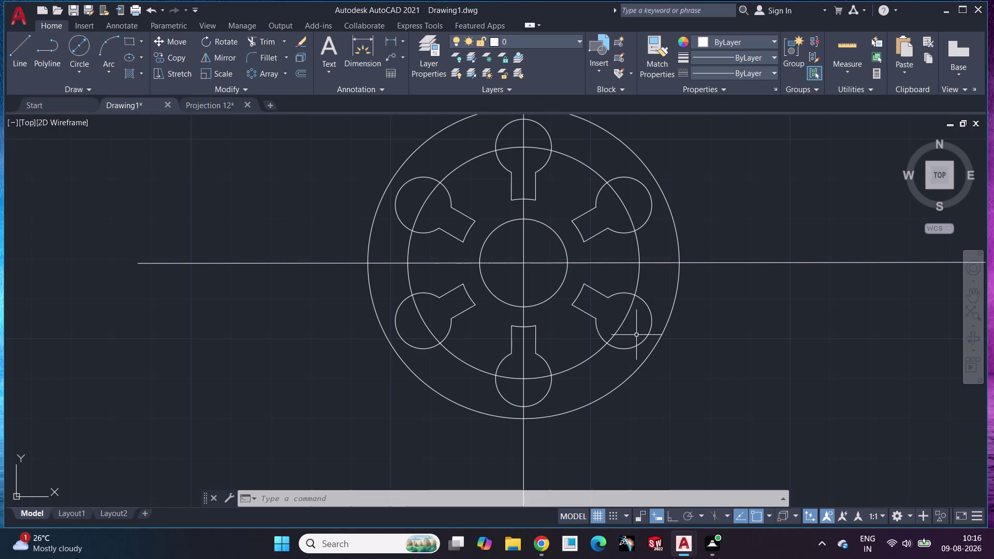
Pan and zoom to recentre the plate, leaving room above it.
scroll(down, 3)
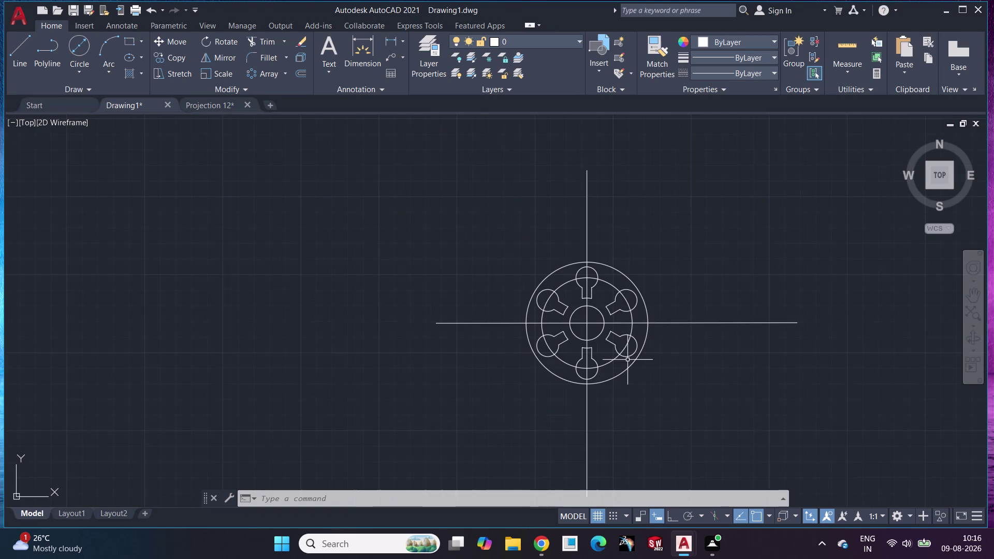
scroll(up, 3)
middle_drag(619, 363, 481, 354)
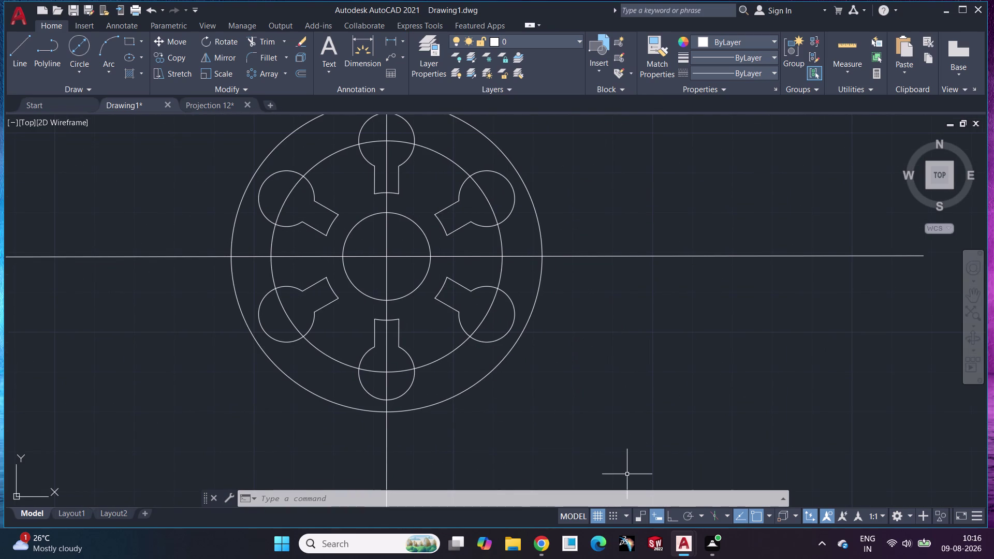
scroll(down, 3)
scroll(down, 3)
scroll(down, 3)
scroll(up, 3)
middle_drag(630, 335, 561, 332)
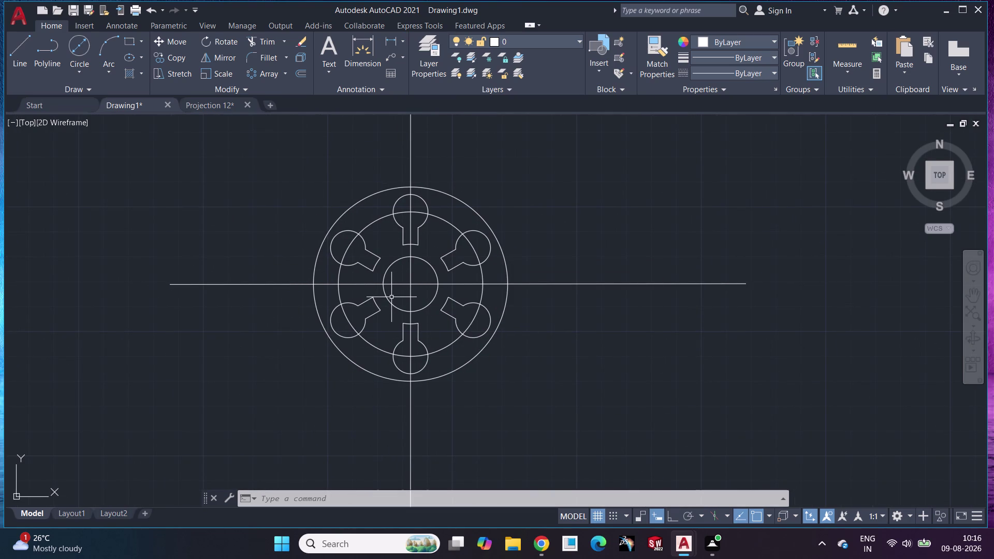
scroll(down, 3)
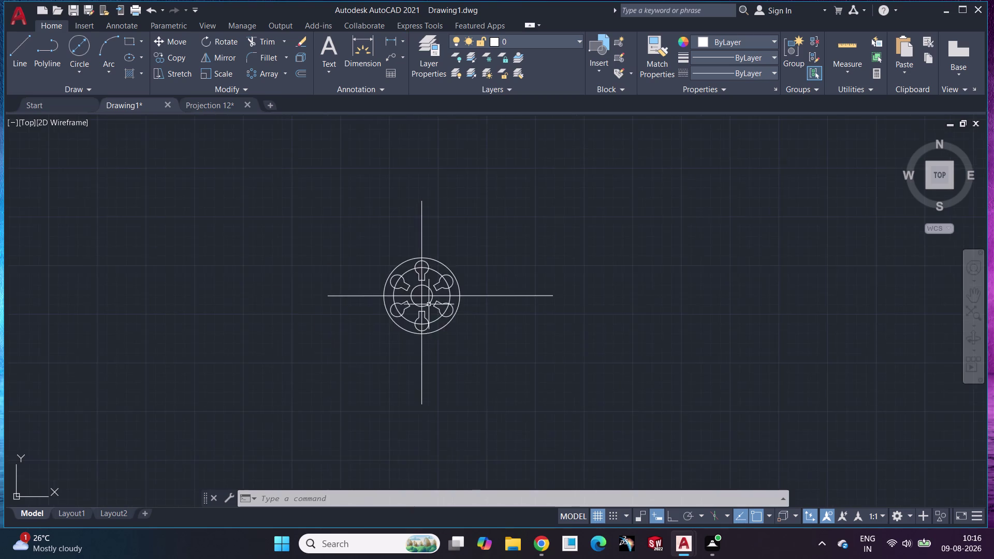
scroll(up, 3)
middle_drag(424, 306, 424, 342)
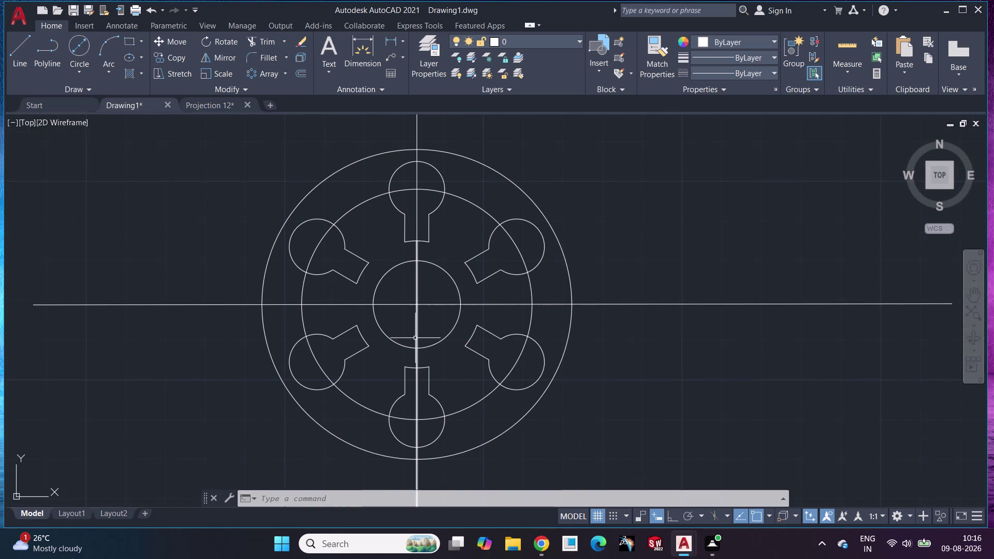
scroll(down, 3)
scroll(up, 3)
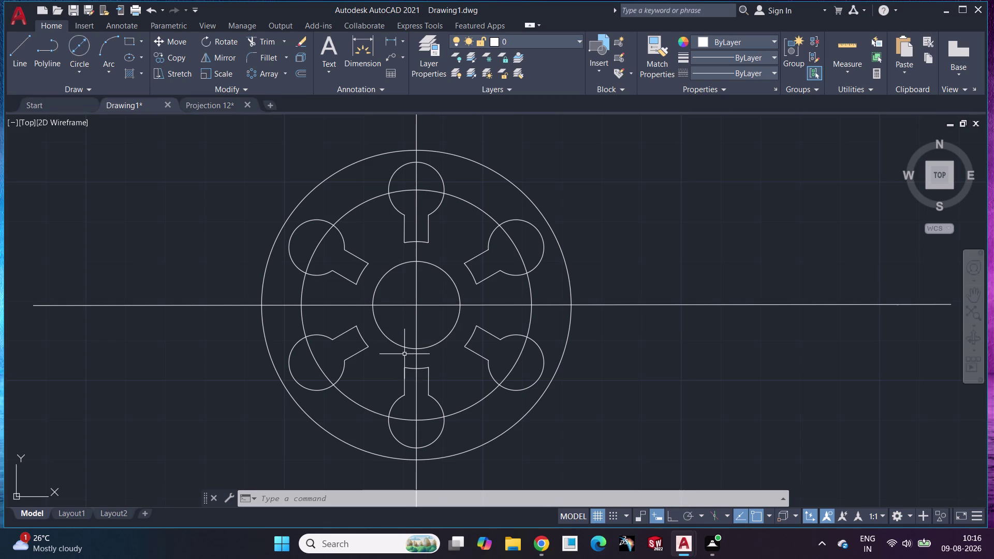
scroll(down, 3)
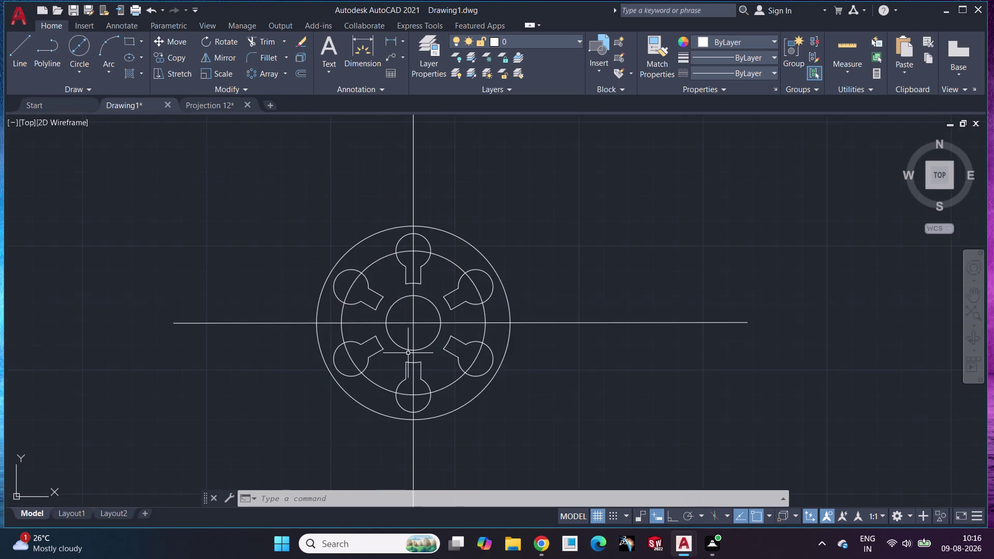
scroll(up, 3)
middle_drag(420, 341, 429, 372)
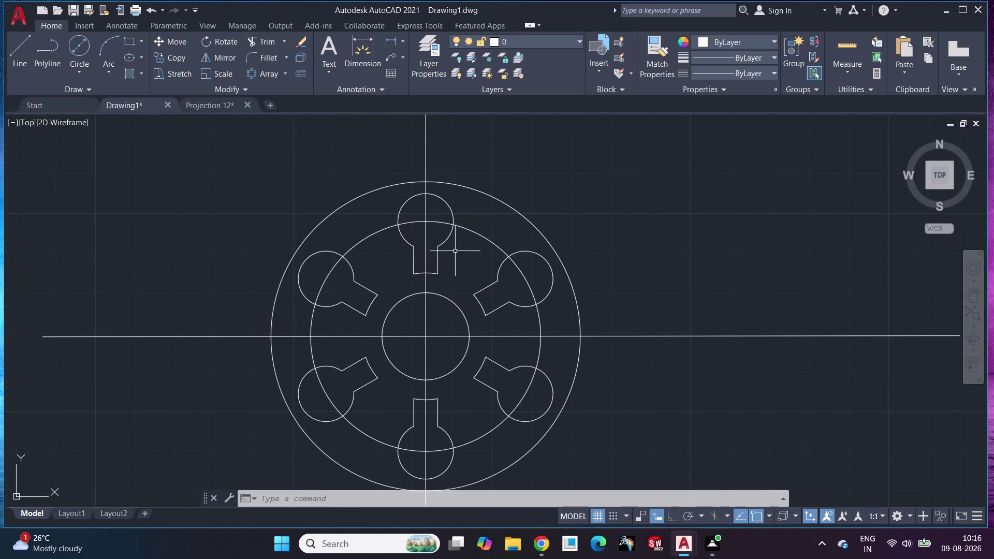
middle_drag(514, 170, 520, 230)
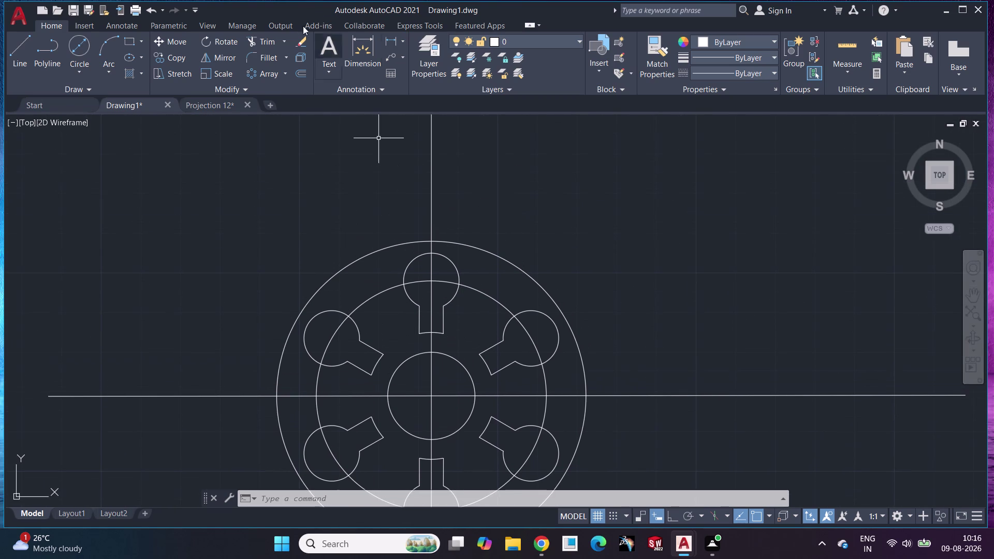
Draw a first 57-unit line upward from the plate centre.
click(270, 43)
click(430, 178)
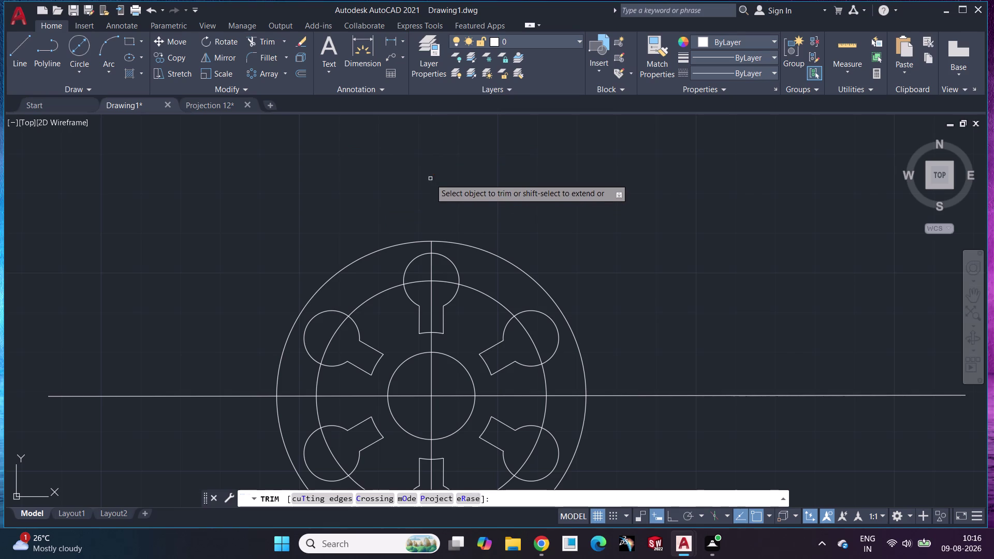
drag(16, 53, 26, 53)
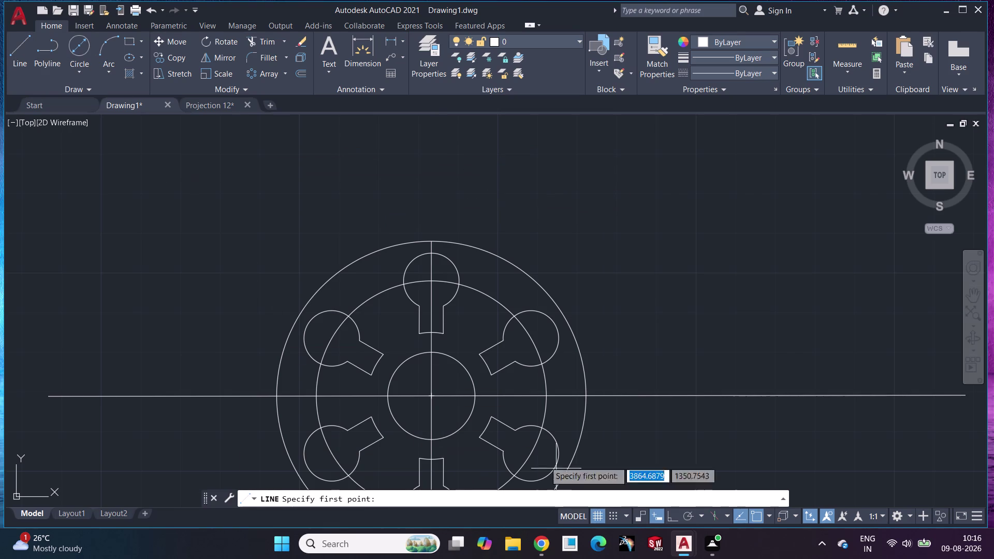
drag(429, 400, 429, 394)
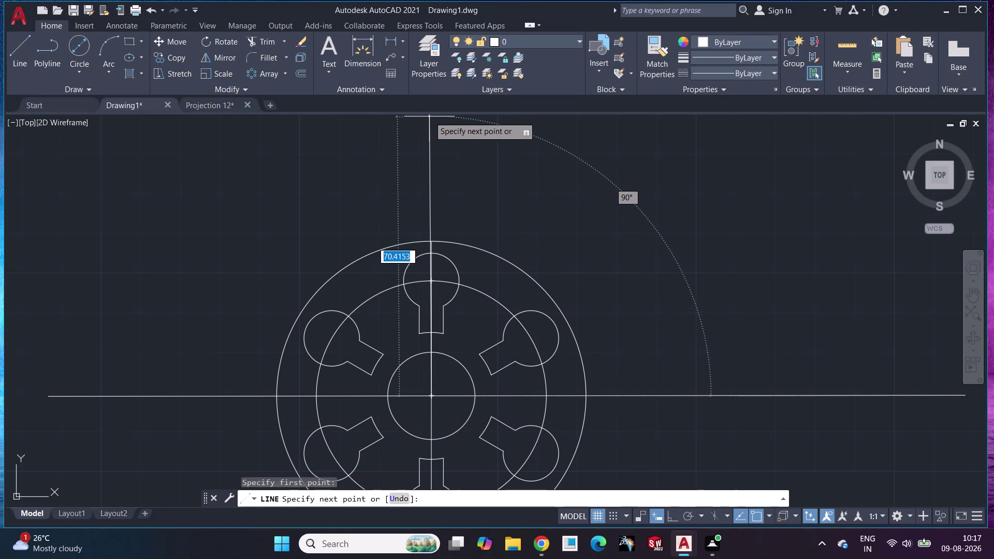
text(57)
key(Return)
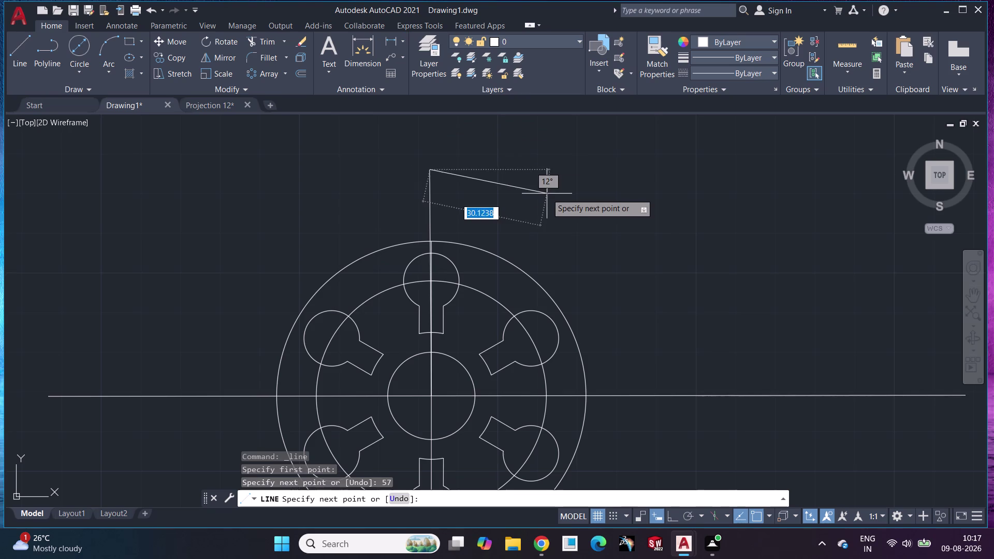
key(Escape)
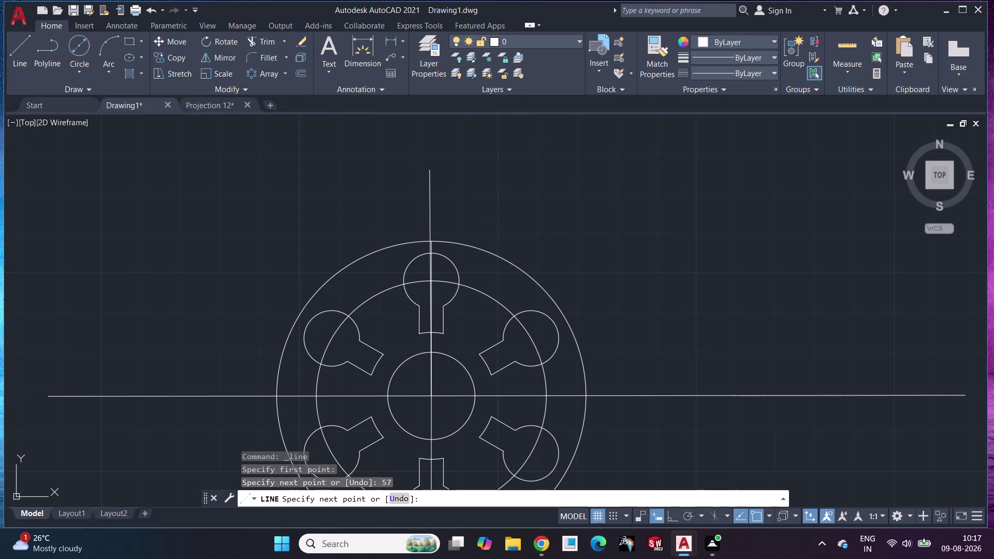
Undo that line and redraw the 57-unit vertical line from the centre.
key(ctrl+z)
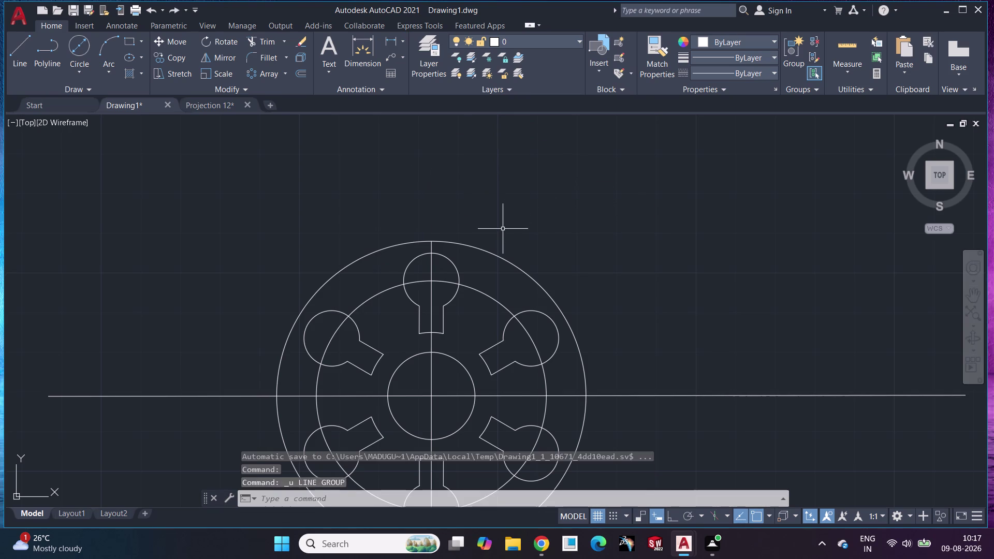
click(28, 38)
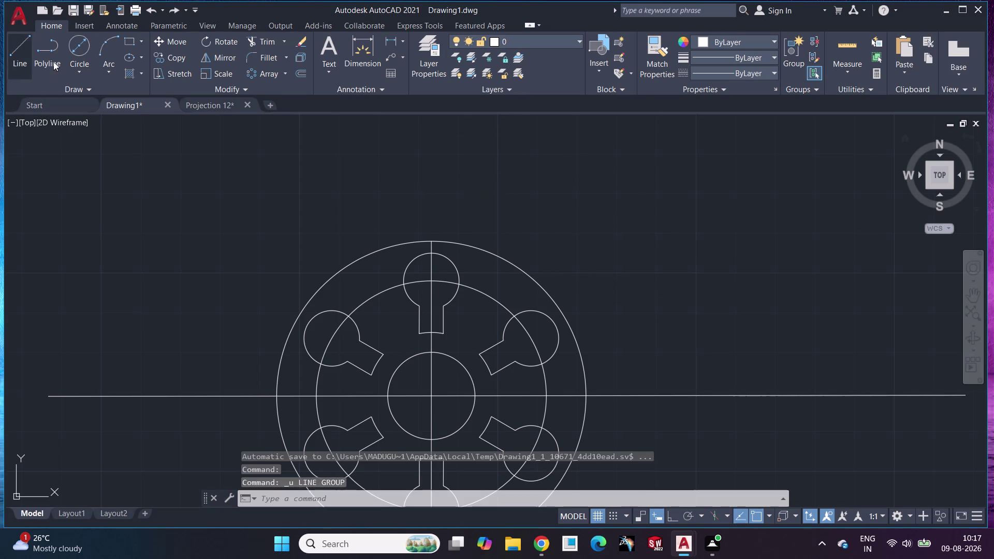
click(434, 394)
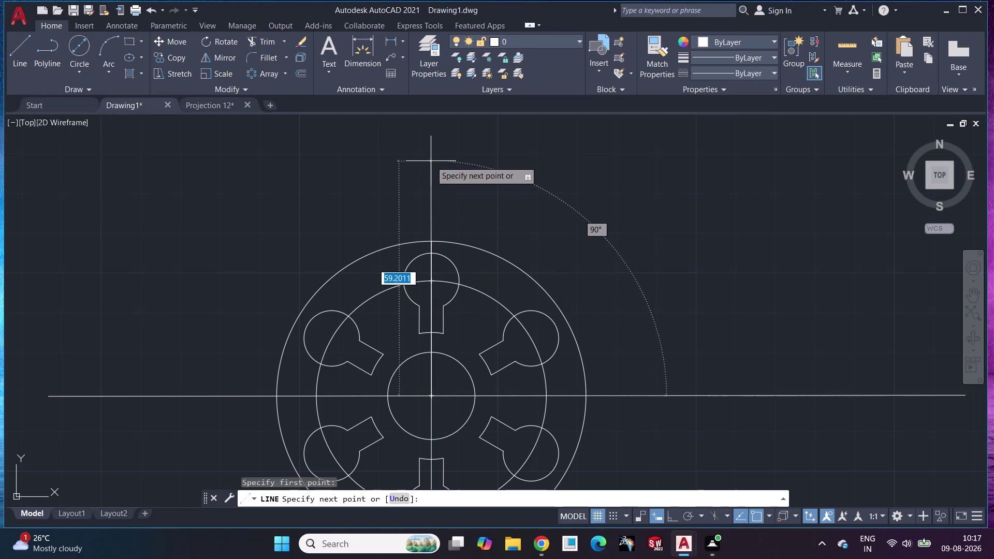
text(57)
key(Return)
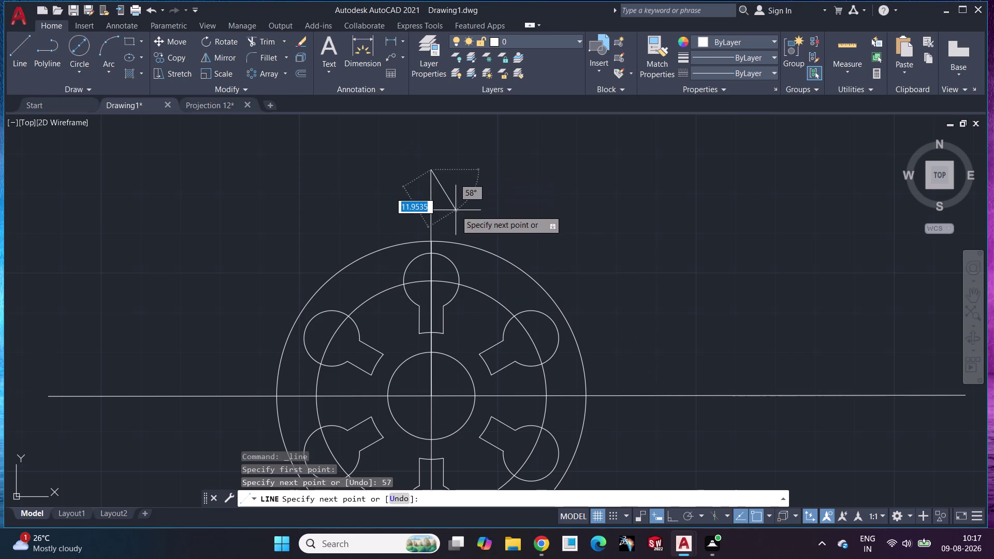
key(Escape)
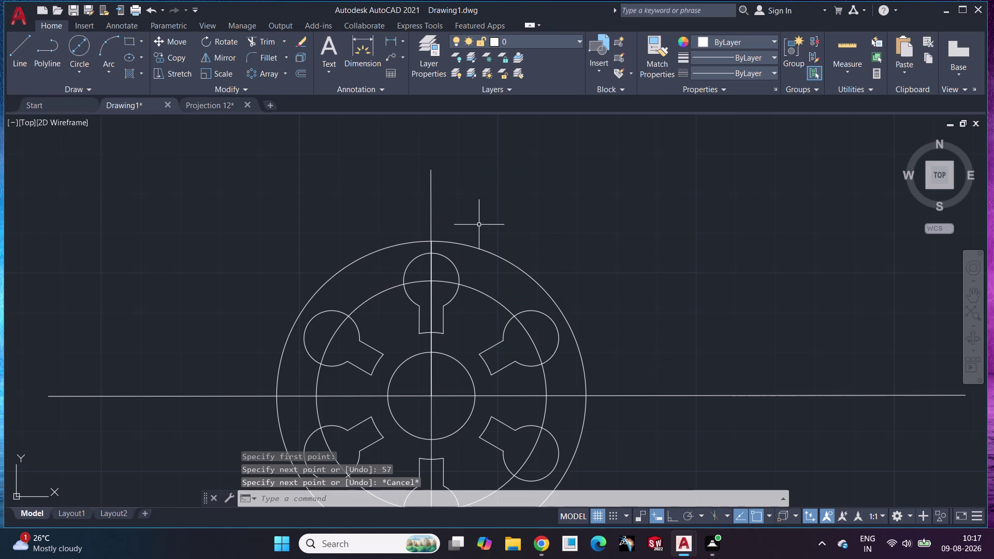
scroll(down, 3)
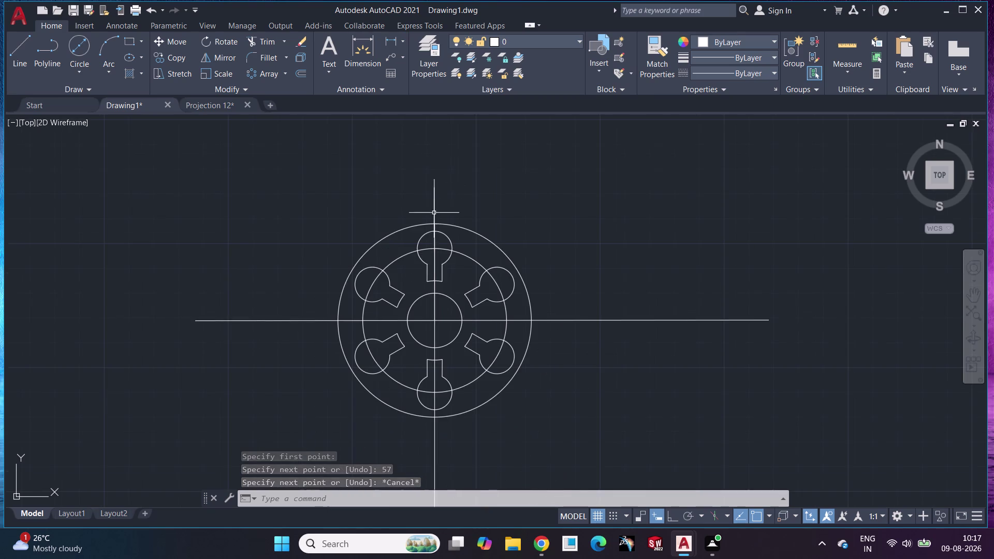
Draw a 12-diameter circle centred on the vertical line's top endpoint.
scroll(up, 3)
middle_drag(444, 195, 457, 297)
scroll(up, 3)
scroll(up, 3)
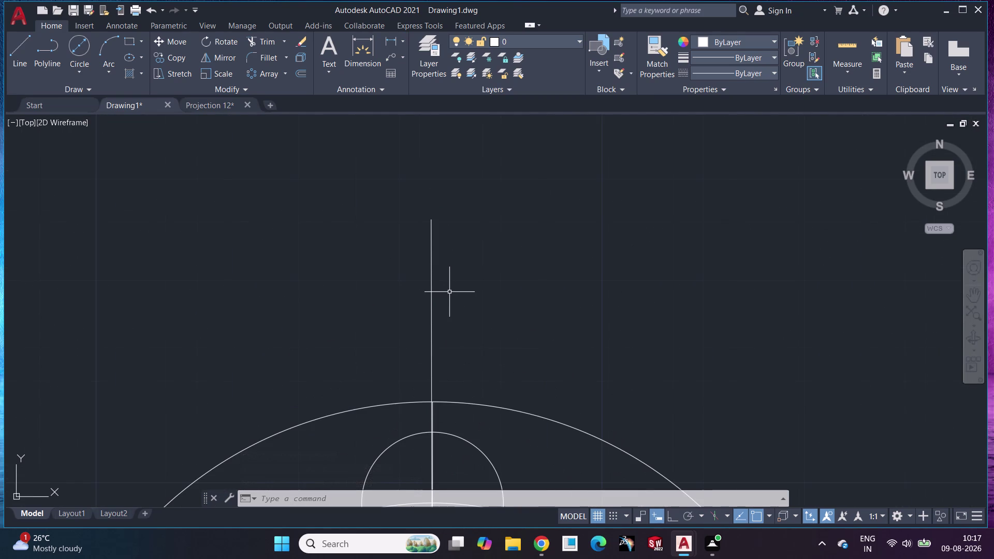
click(76, 48)
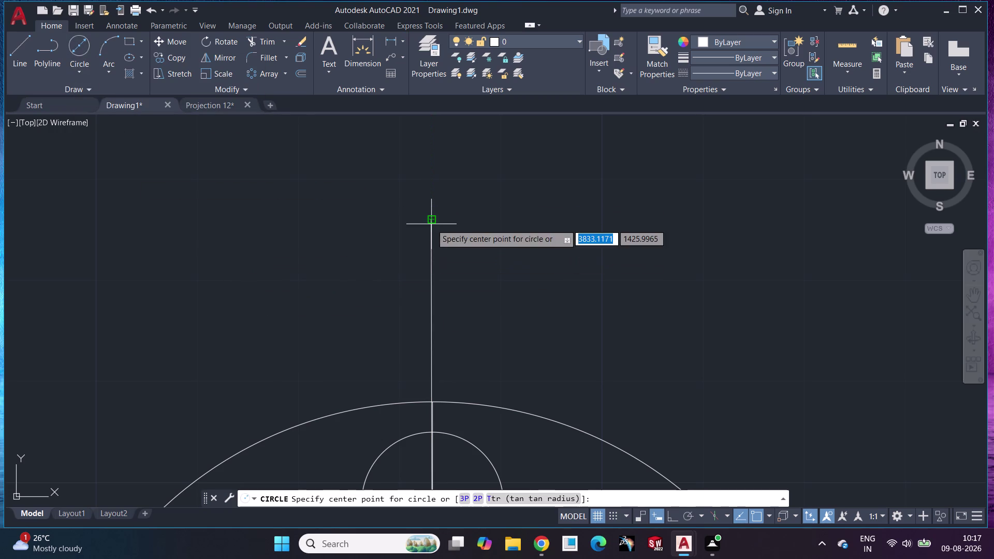
click(432, 218)
text(1)
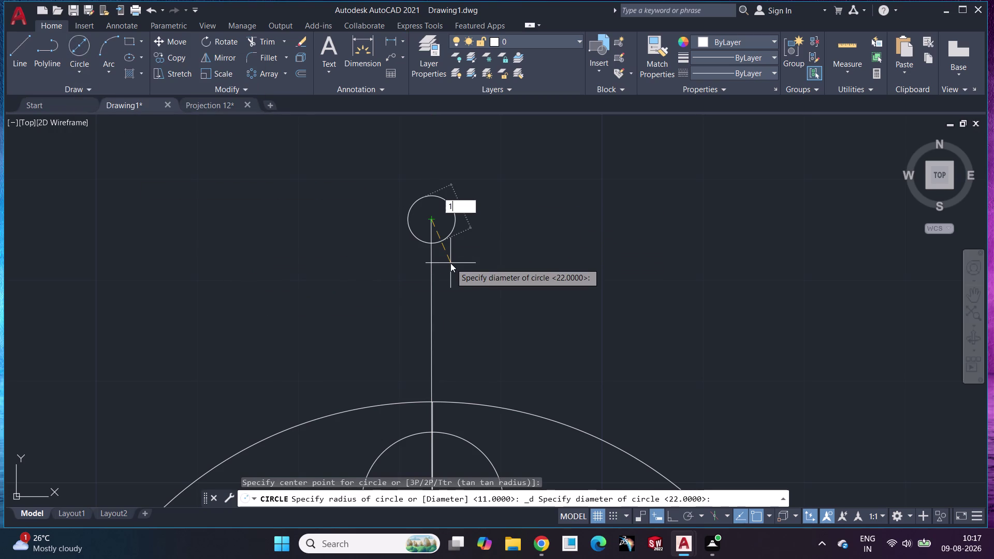
text(2)
key(Return)
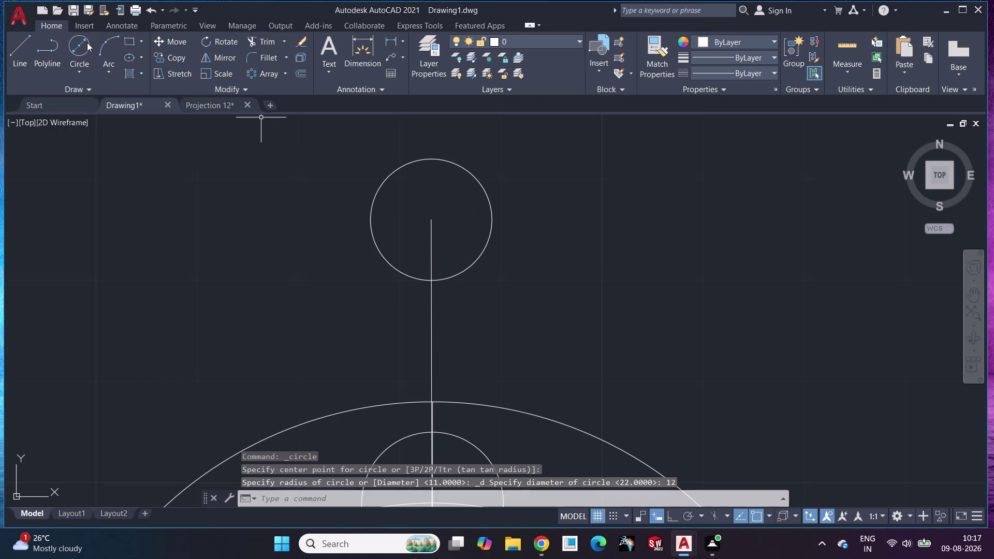
Add a concentric 22-diameter circle at the same endpoint.
click(75, 37)
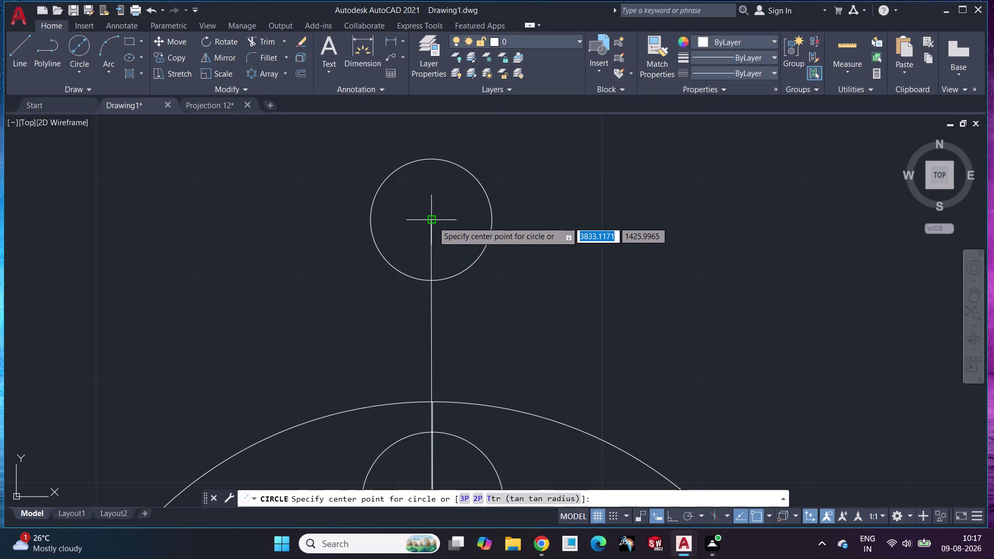
click(433, 223)
text(2)
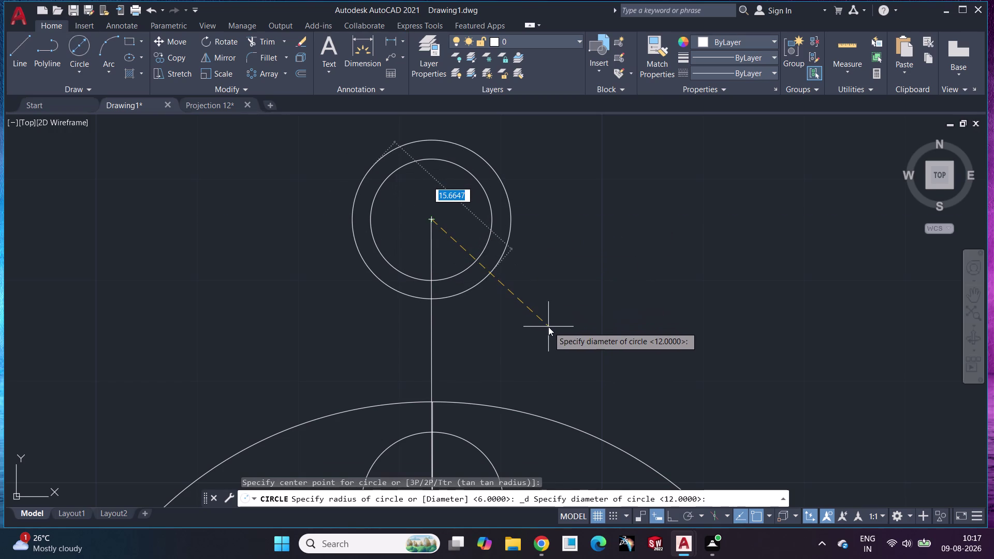
text(2)
key(Return)
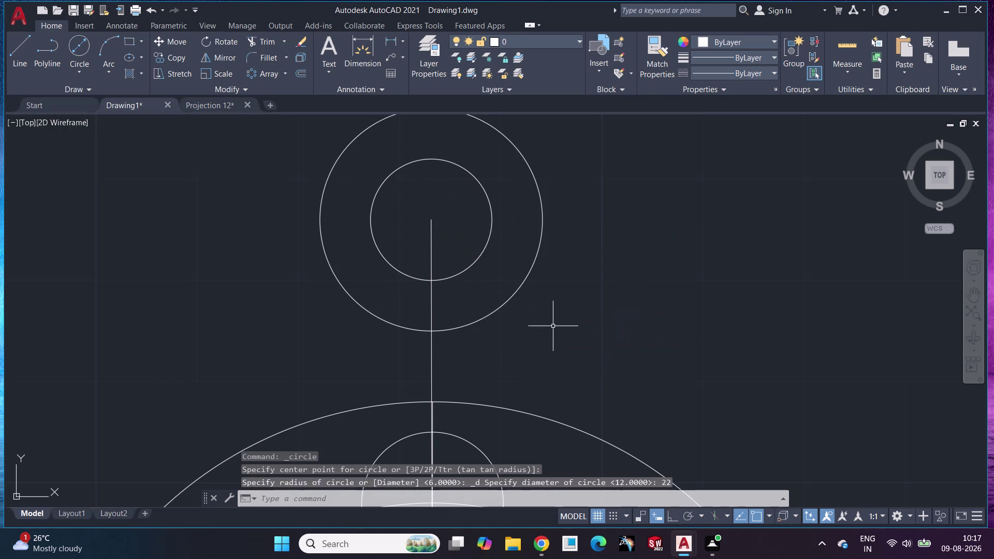
scroll(down, 3)
scroll(up, 3)
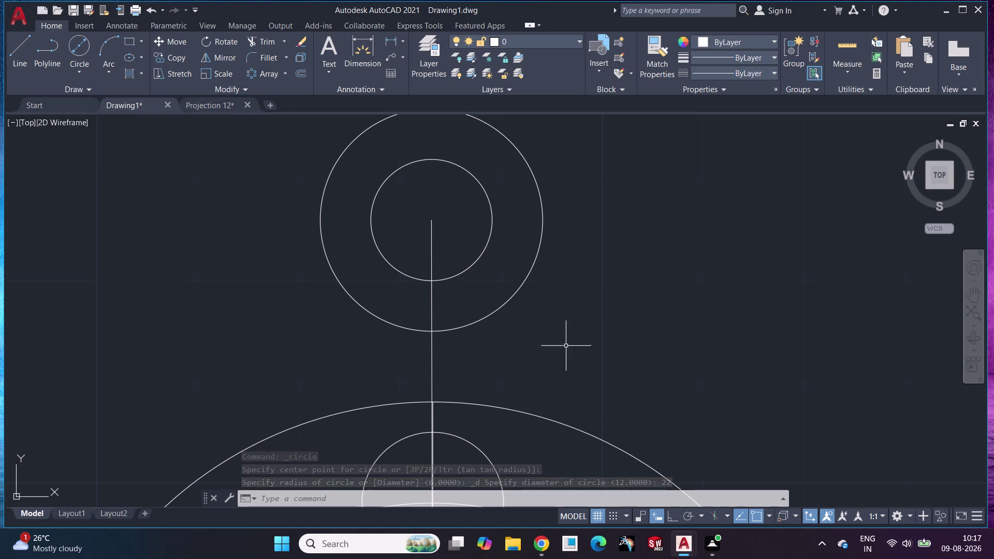
scroll(down, 3)
scroll(down, 3)
middle_drag(640, 340, 583, 298)
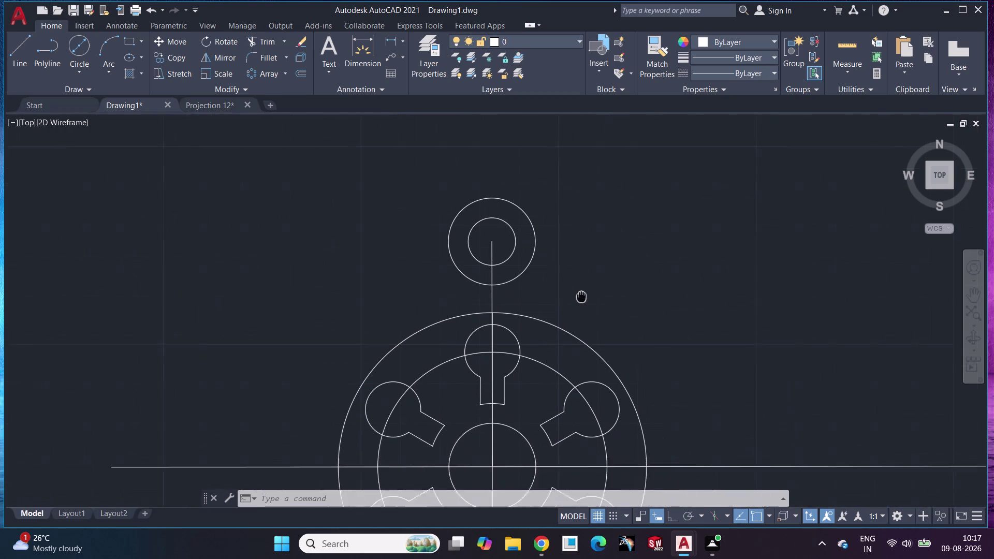
middle_drag(583, 299, 564, 266)
scroll(up, 3)
scroll(down, 3)
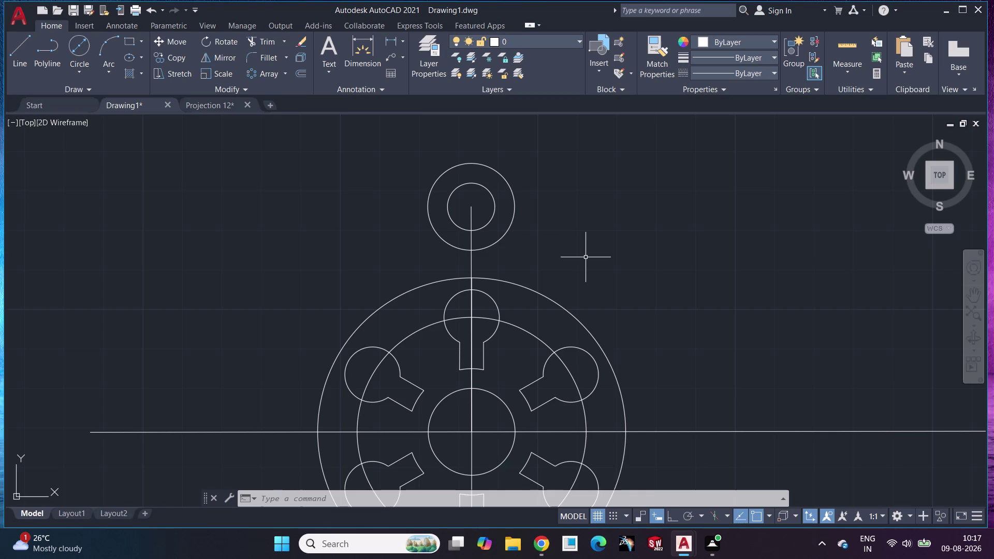
click(78, 73)
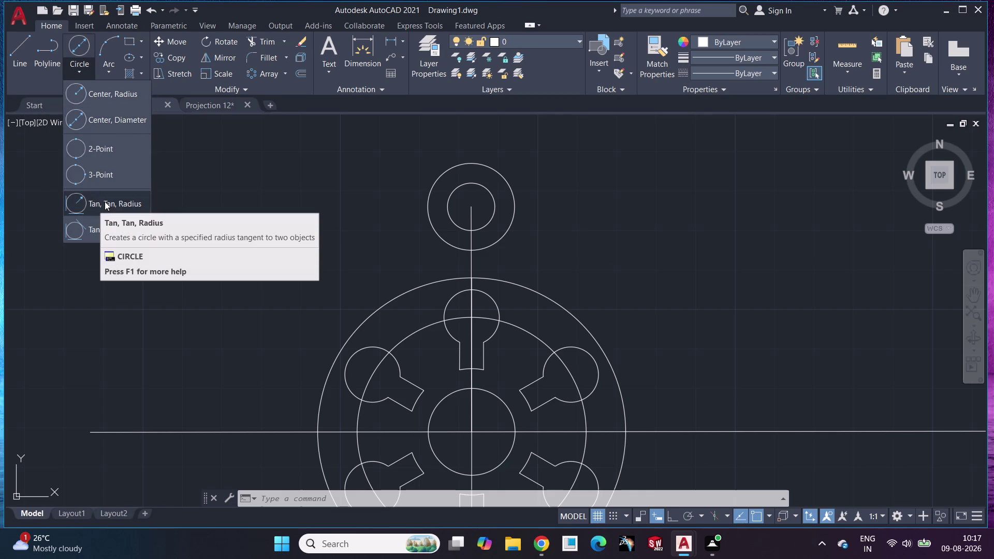
click(105, 202)
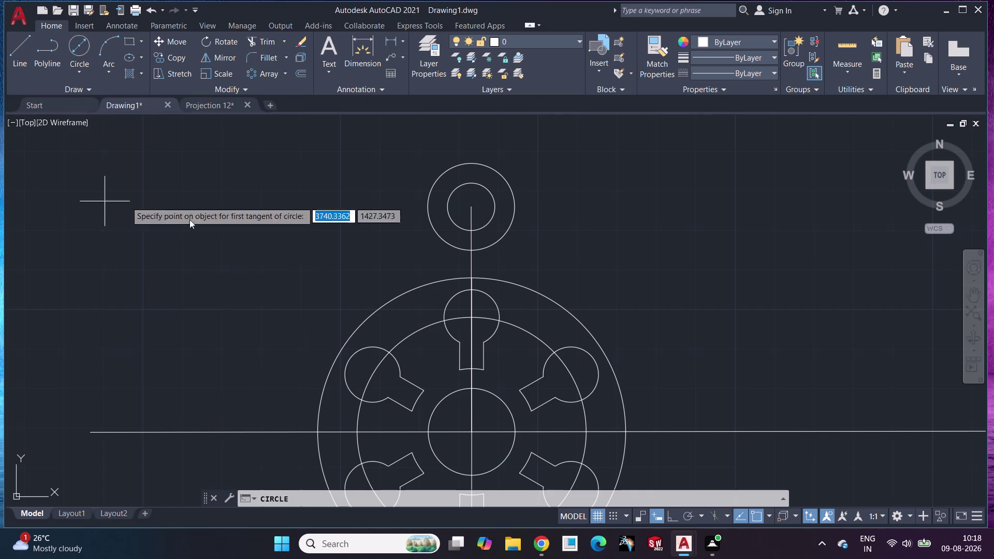
scroll(down, 3)
scroll(up, 3)
scroll(down, 3)
middle_drag(372, 257, 368, 255)
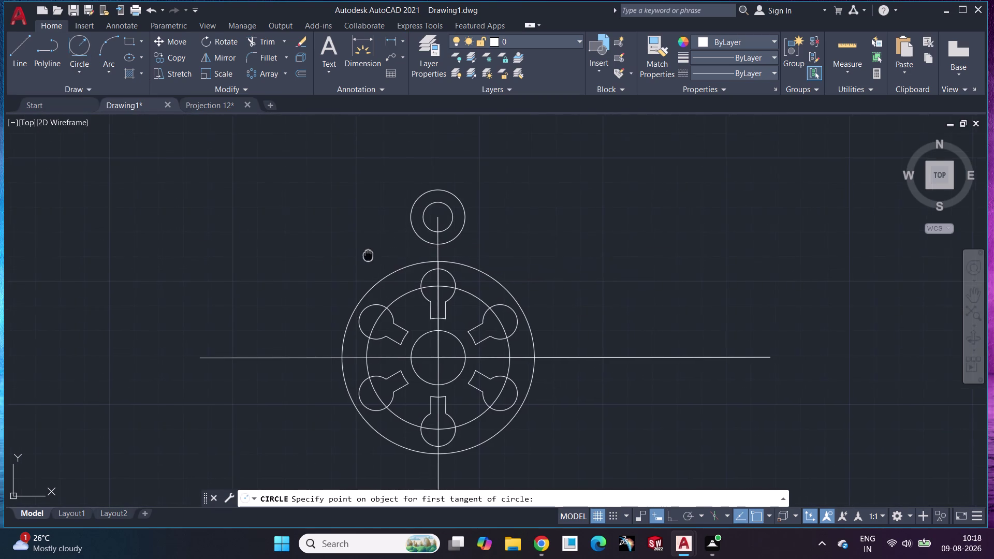
middle_drag(369, 255, 345, 228)
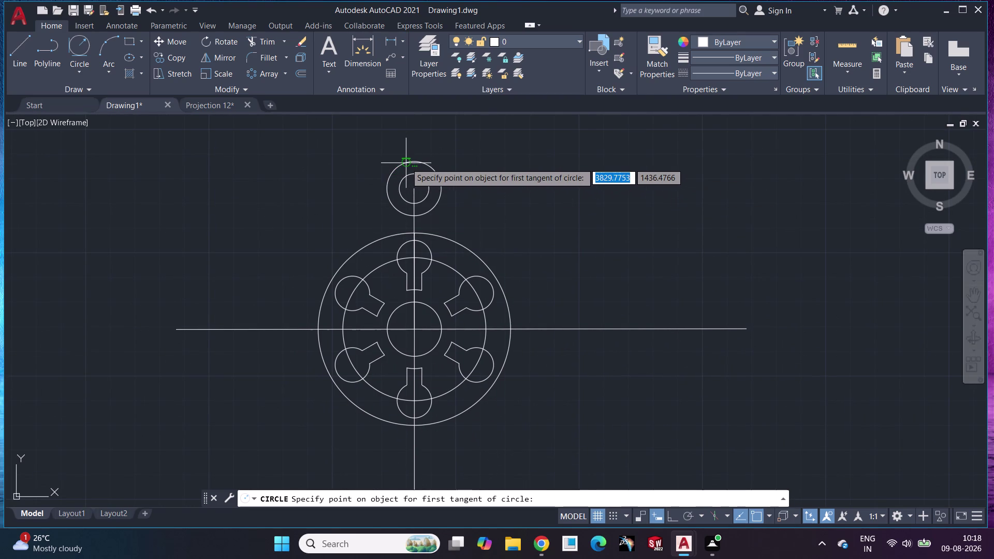
scroll(up, 3)
scroll(up, 3)
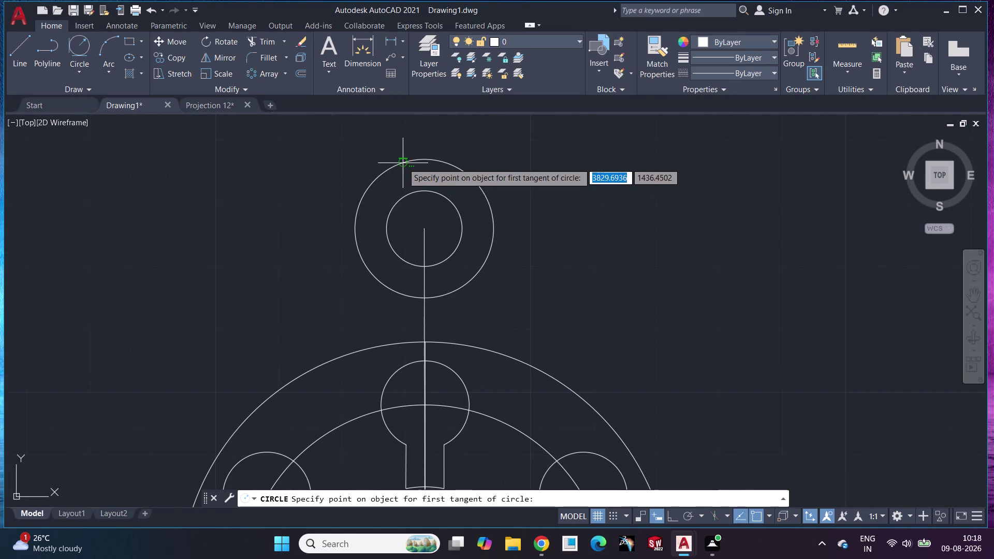
click(403, 163)
middle_drag(281, 289, 354, 109)
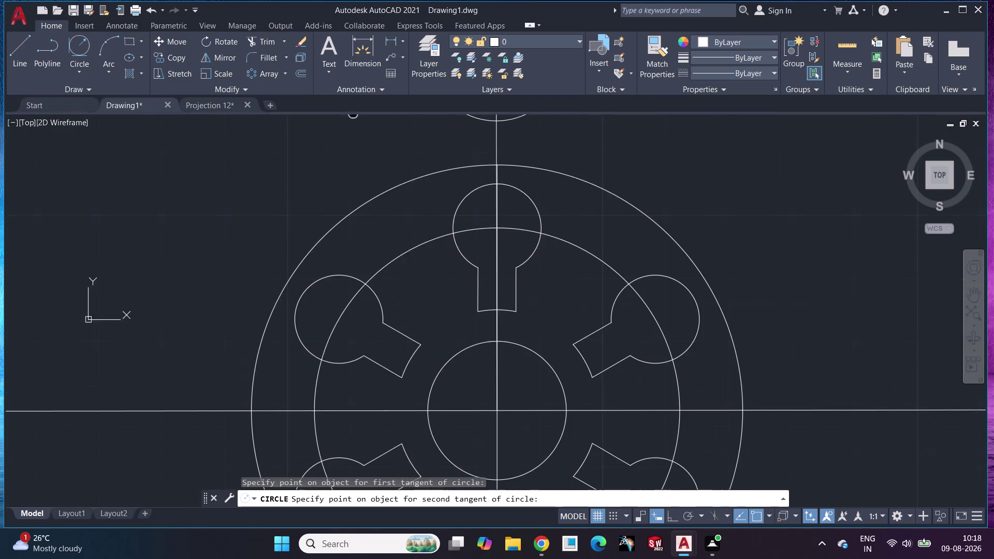
scroll(down, 3)
middle_drag(293, 357, 275, 259)
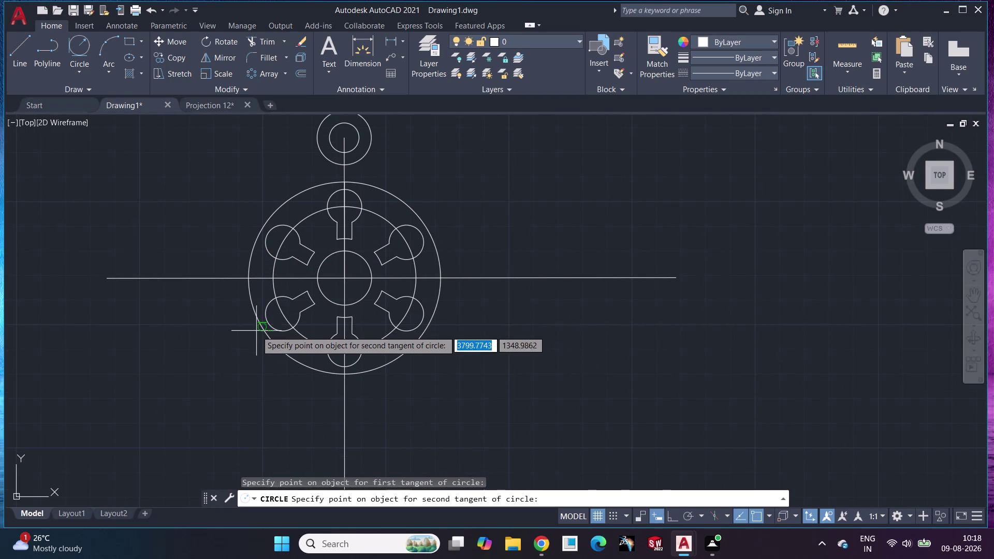
click(259, 325)
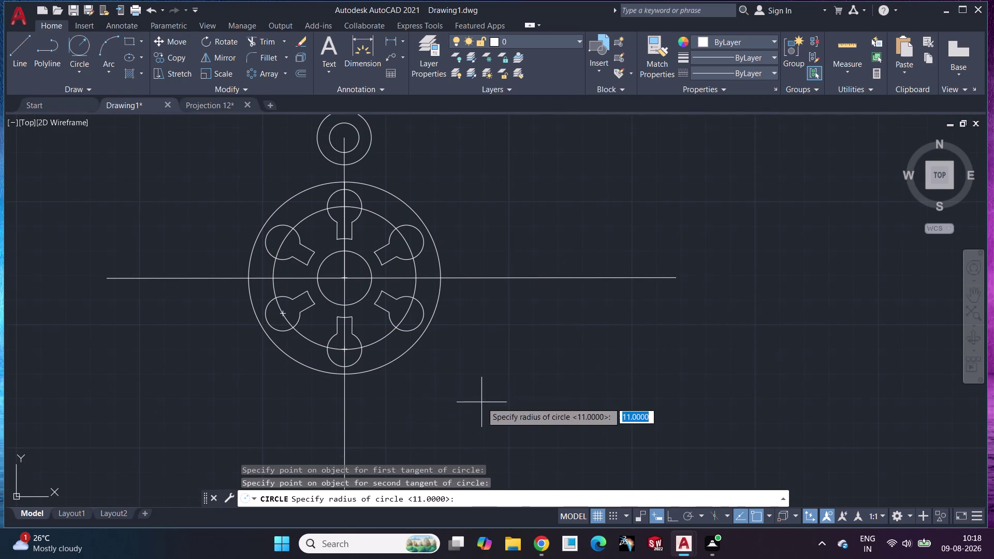
click(185, 215)
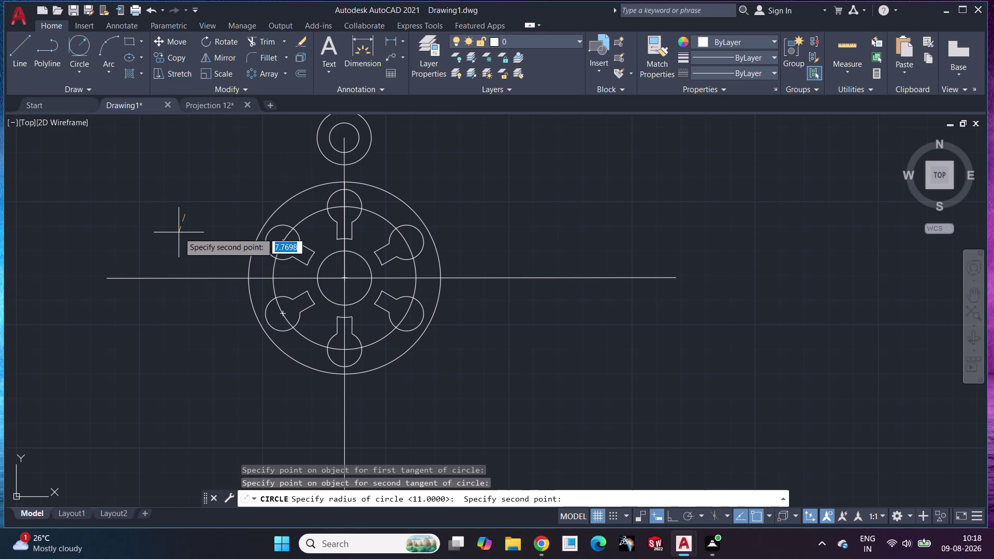
key(Escape)
click(78, 51)
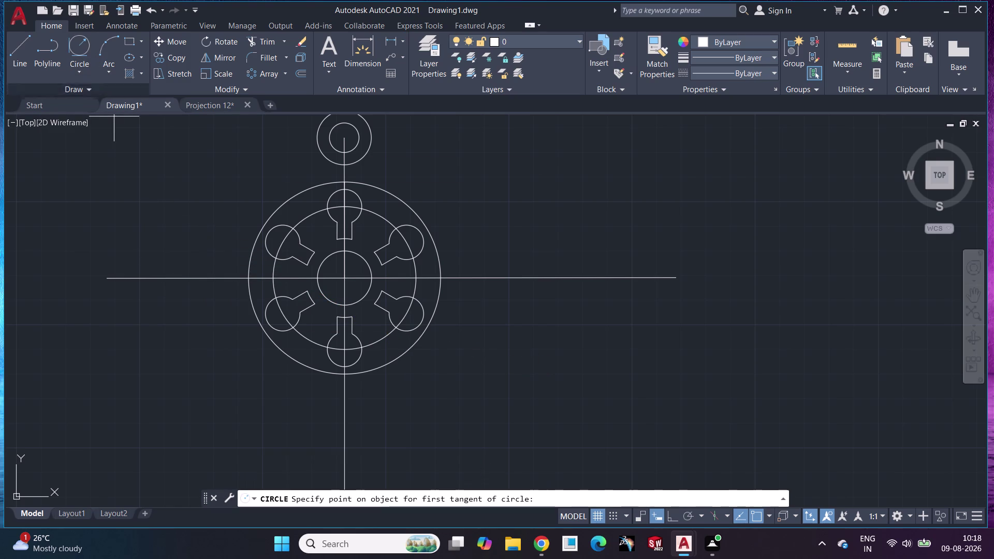
click(318, 132)
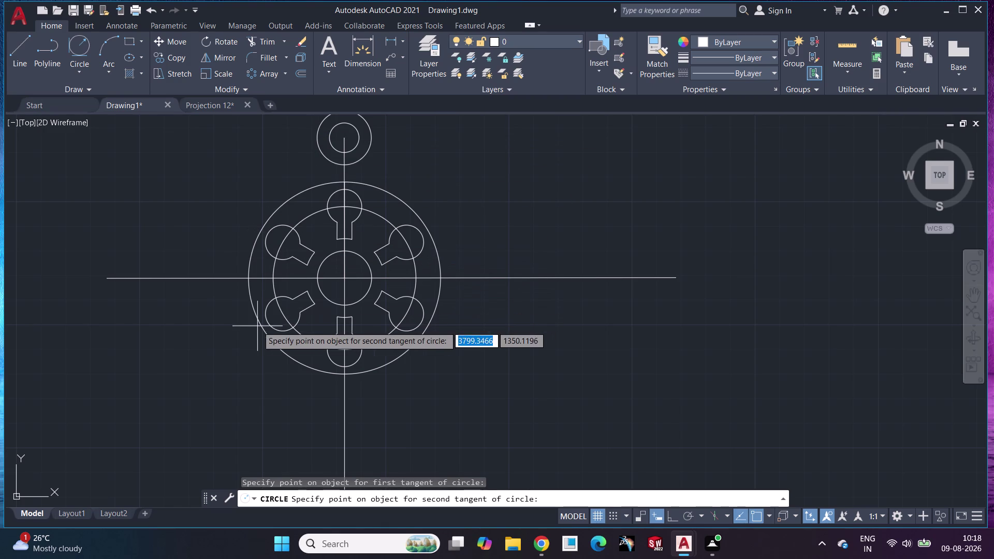
click(258, 323)
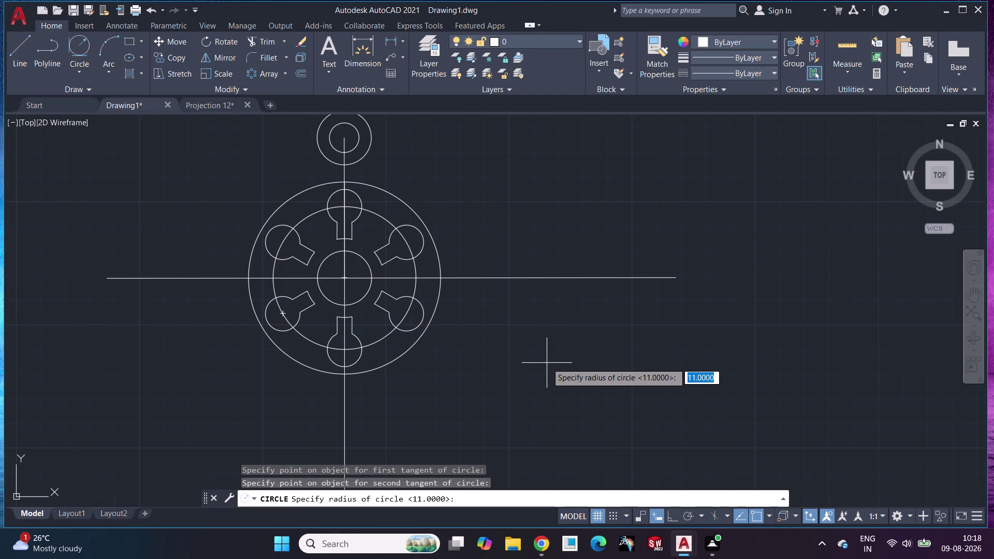
key(Escape)
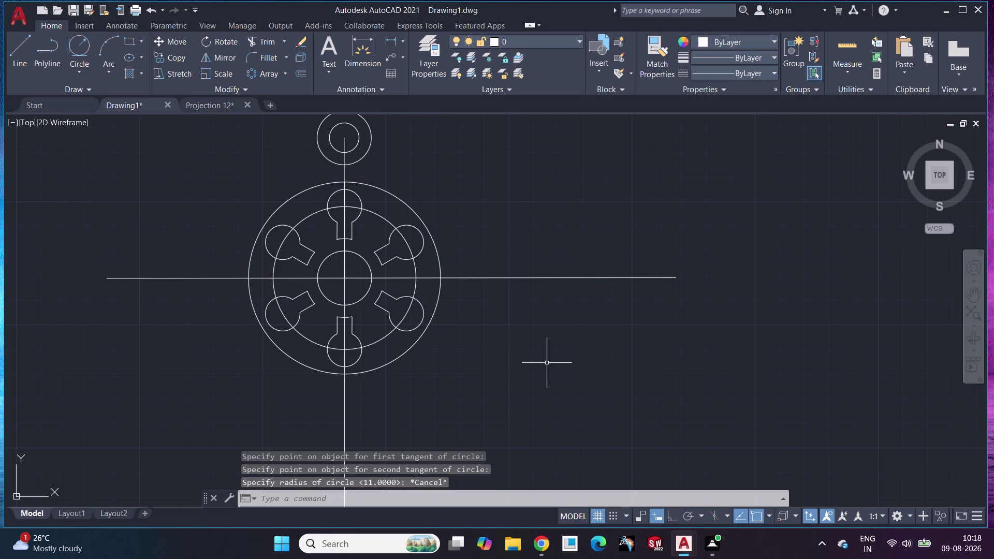
middle_drag(458, 164, 474, 204)
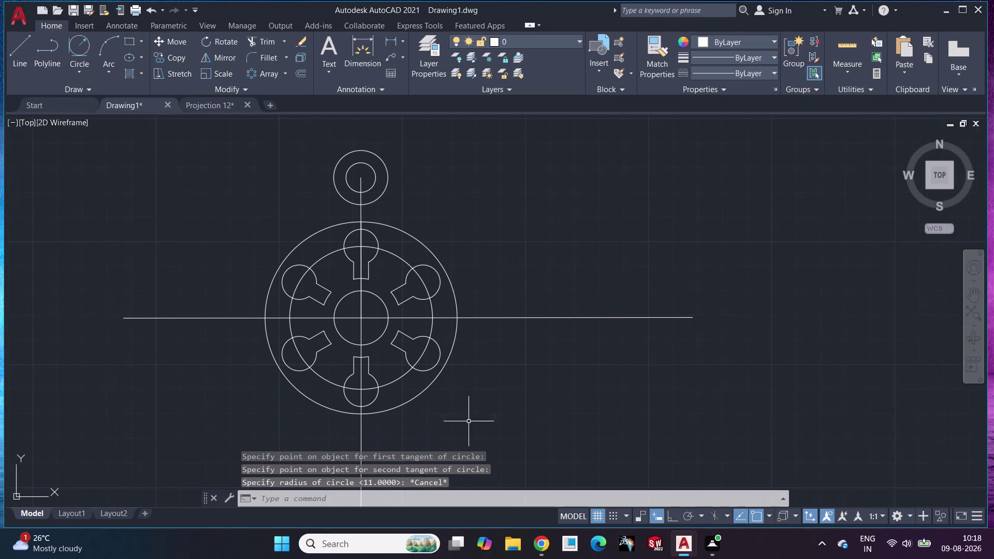
middle_drag(468, 419, 481, 335)
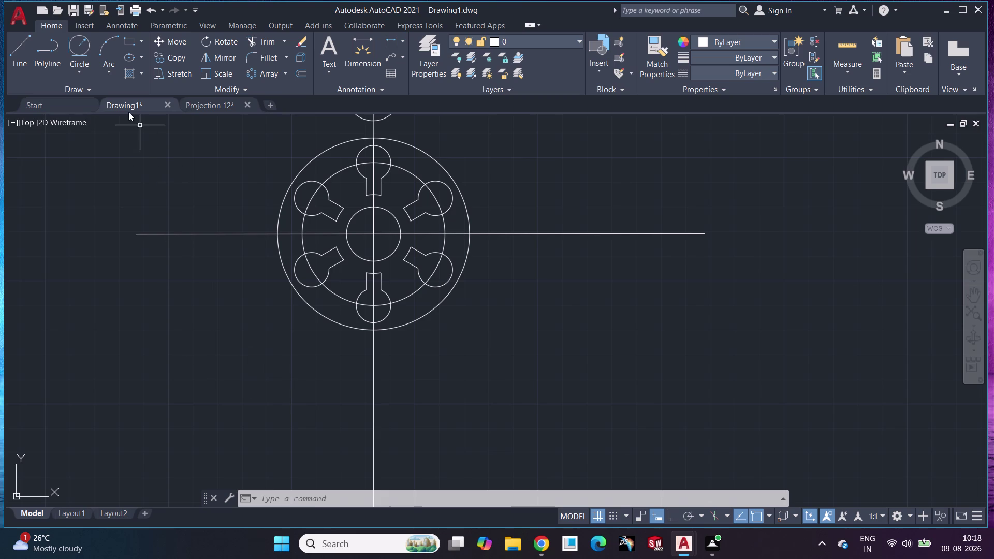
Draw a line 104 units down from the top boss centre, then 45 units left.
click(24, 48)
middle_drag(432, 235, 428, 297)
click(367, 156)
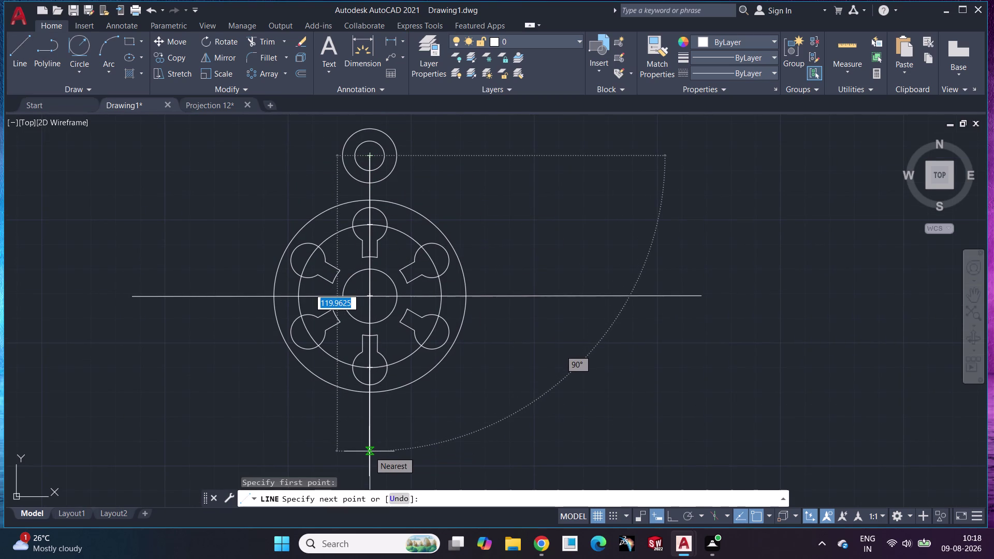
text(1)
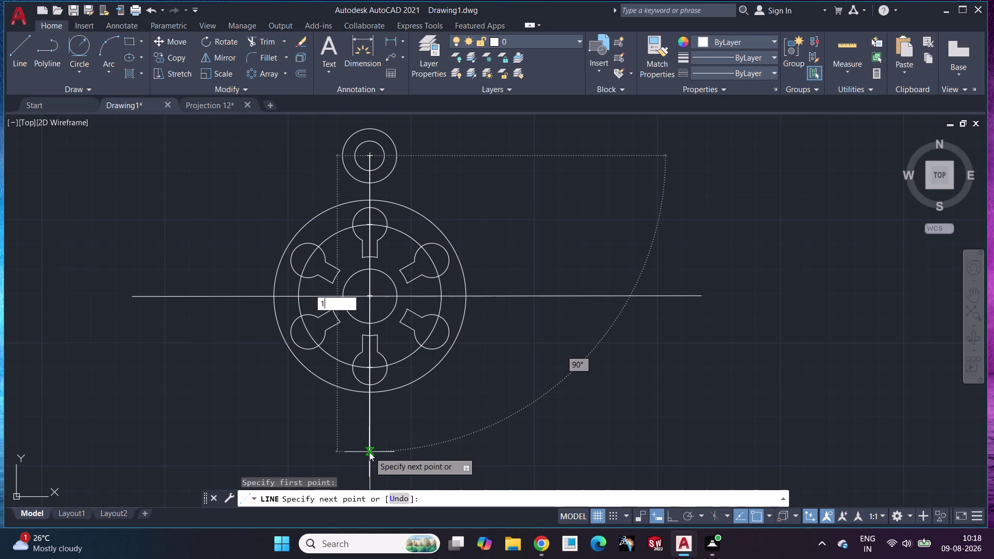
text(04)
key(Return)
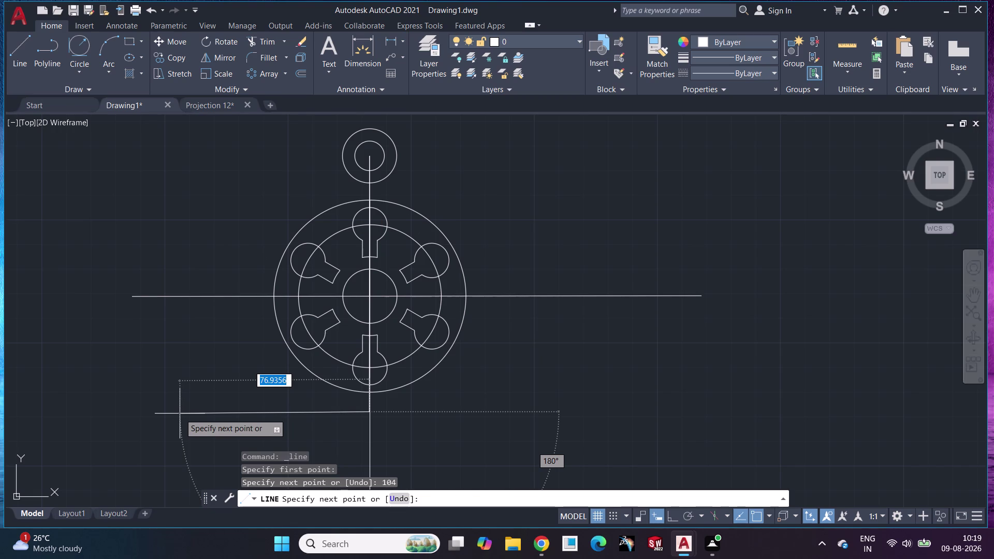
text(45)
key(Return)
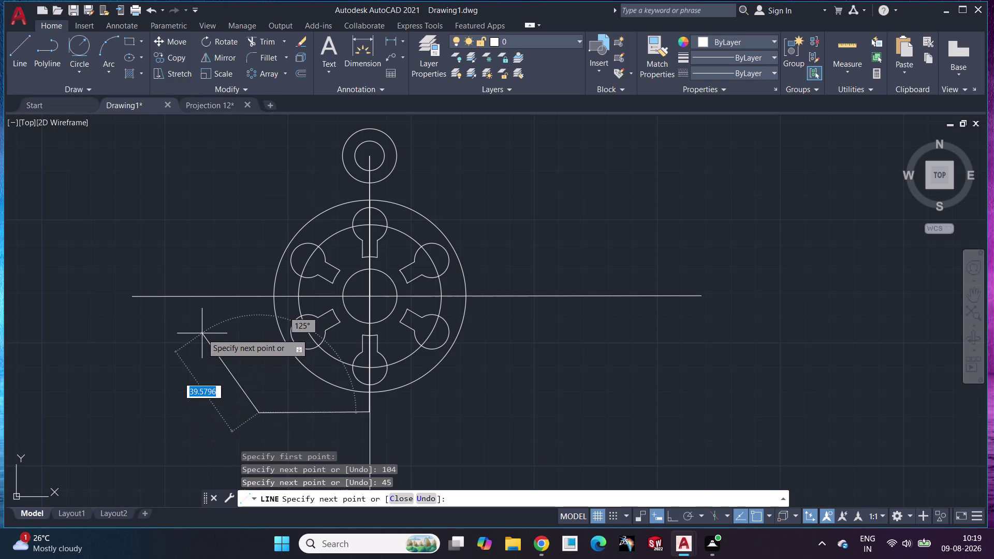
key(Escape)
scroll(down, 3)
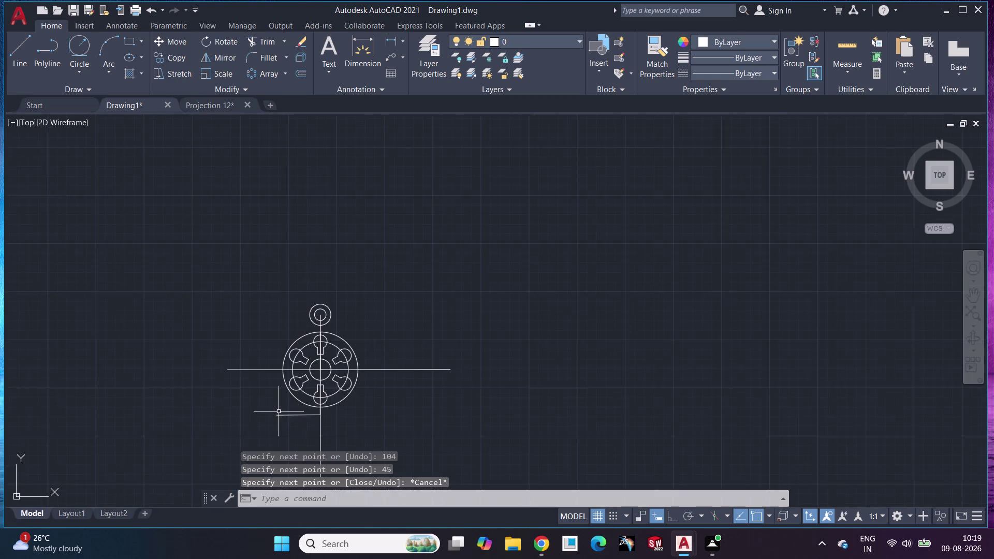
scroll(up, 3)
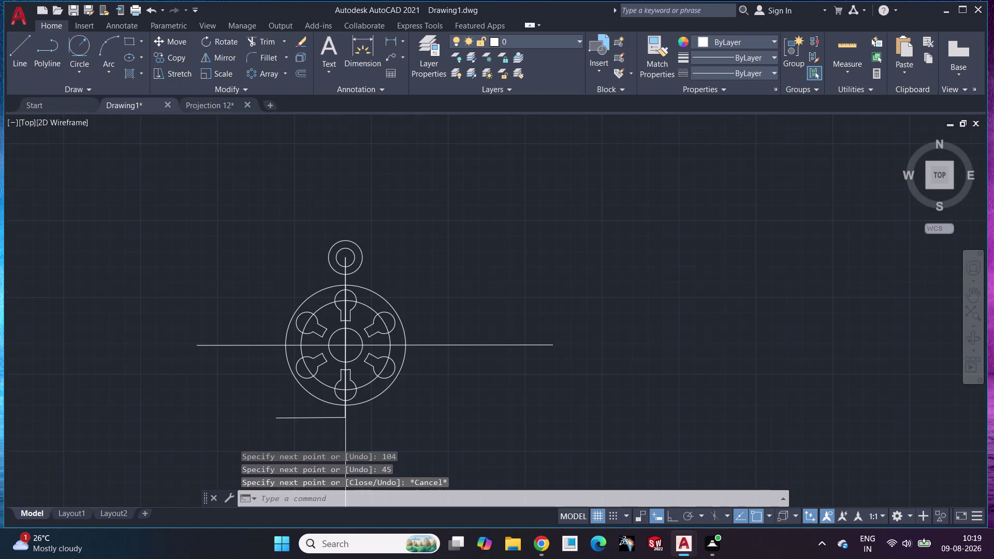
click(81, 69)
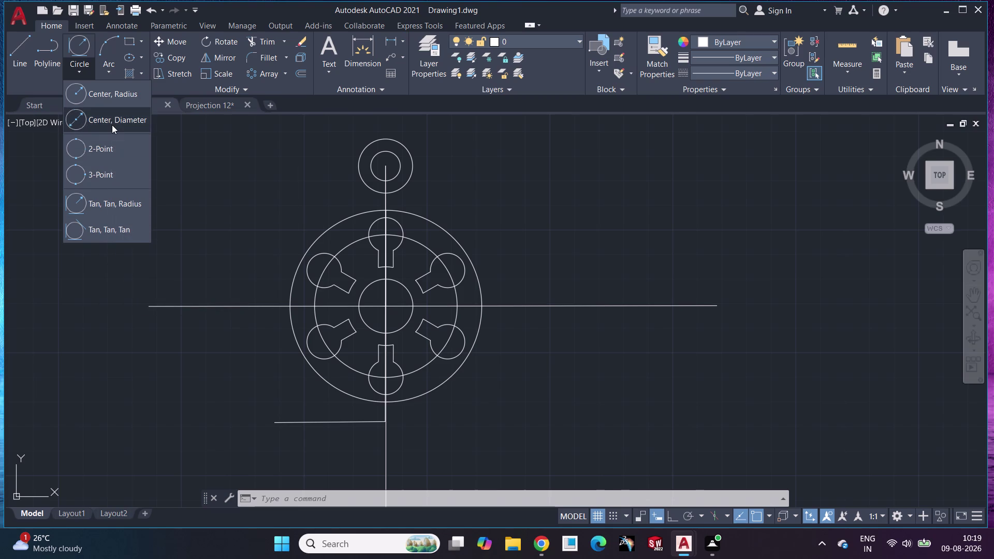
Draw an 18-diameter circle centred on the 45-unit line's left endpoint.
click(190, 146)
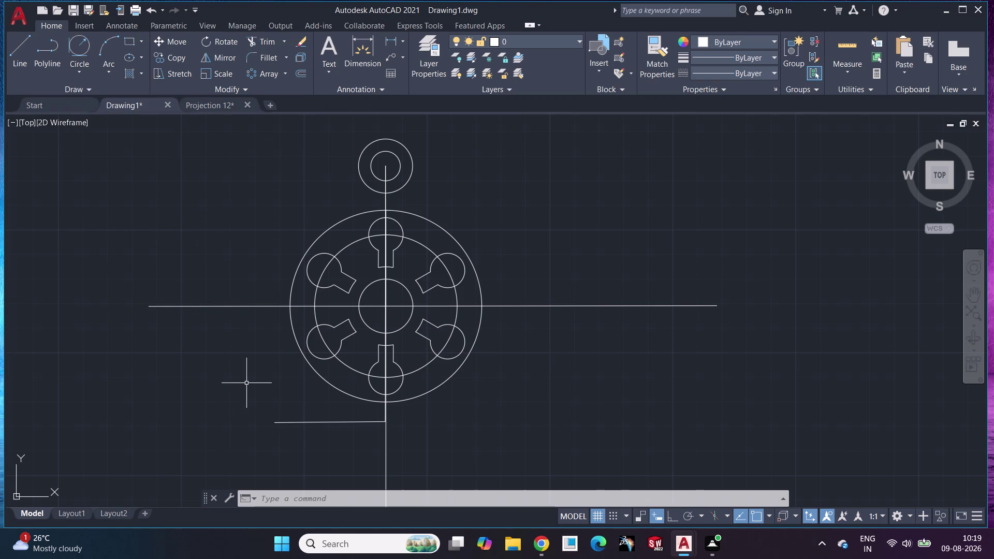
middle_drag(246, 382, 232, 310)
click(89, 67)
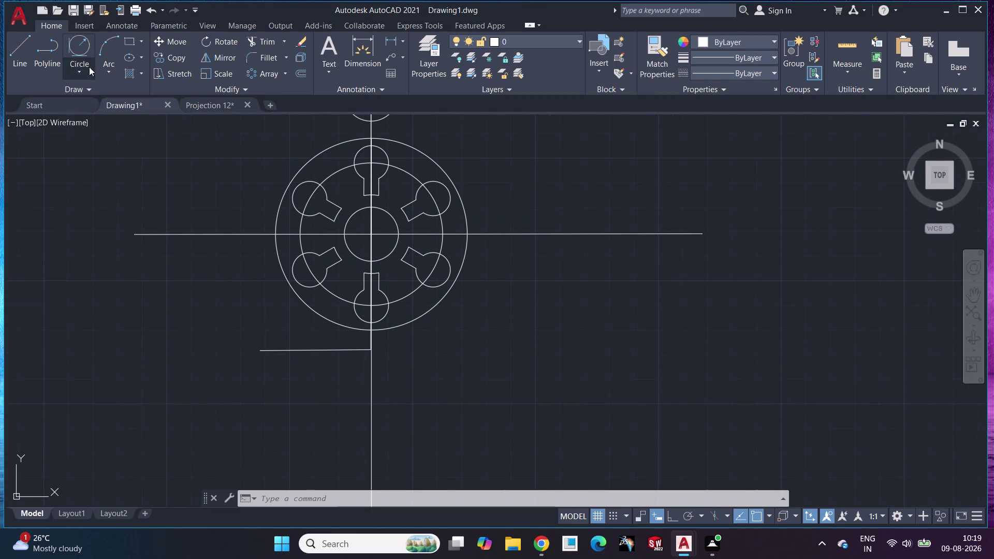
click(95, 122)
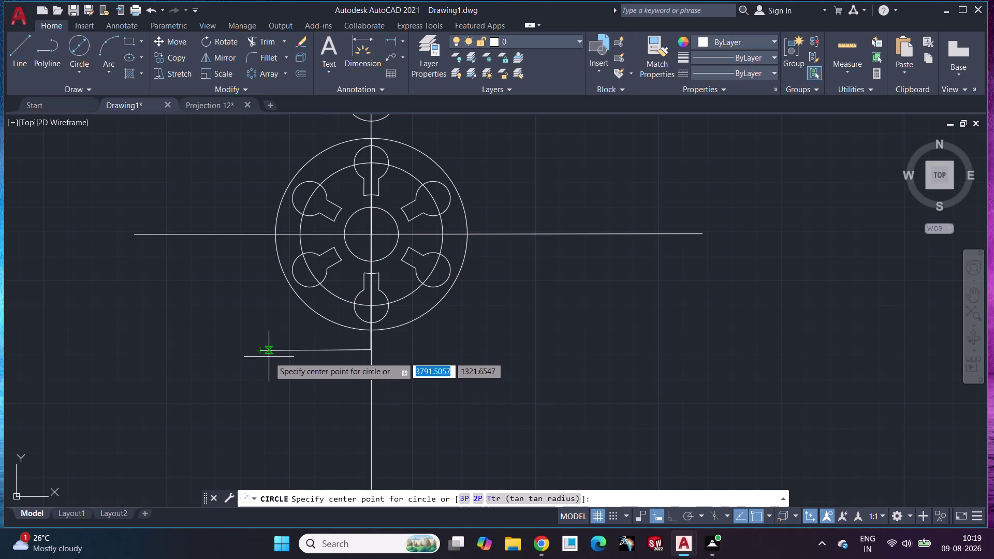
click(261, 352)
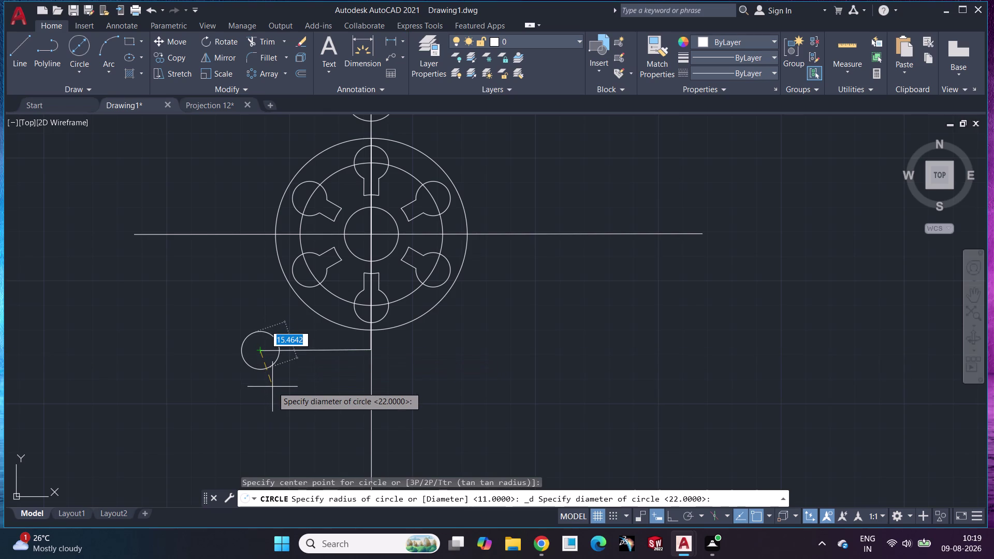
text(18)
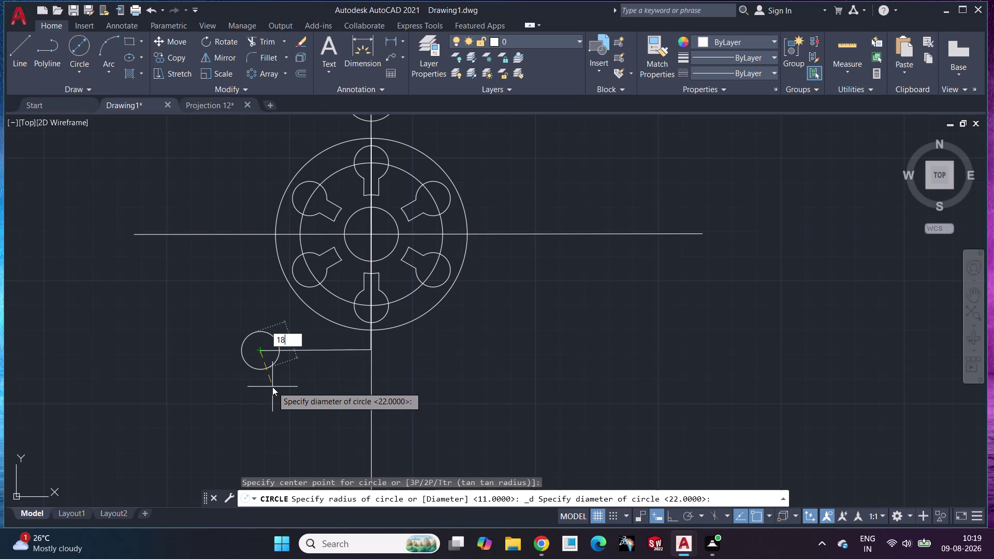
key(Return)
Add a concentric 36-diameter circle around it.
click(80, 41)
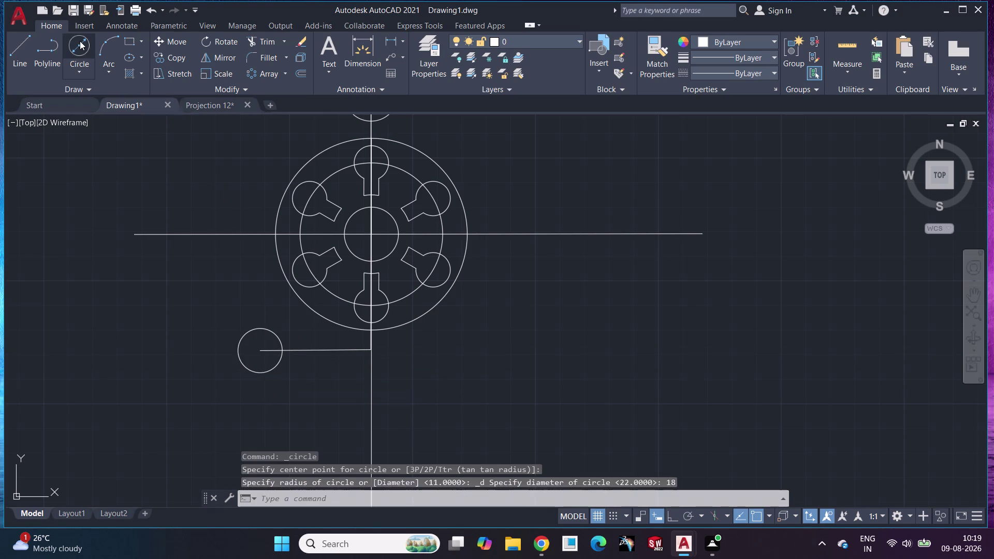
click(261, 348)
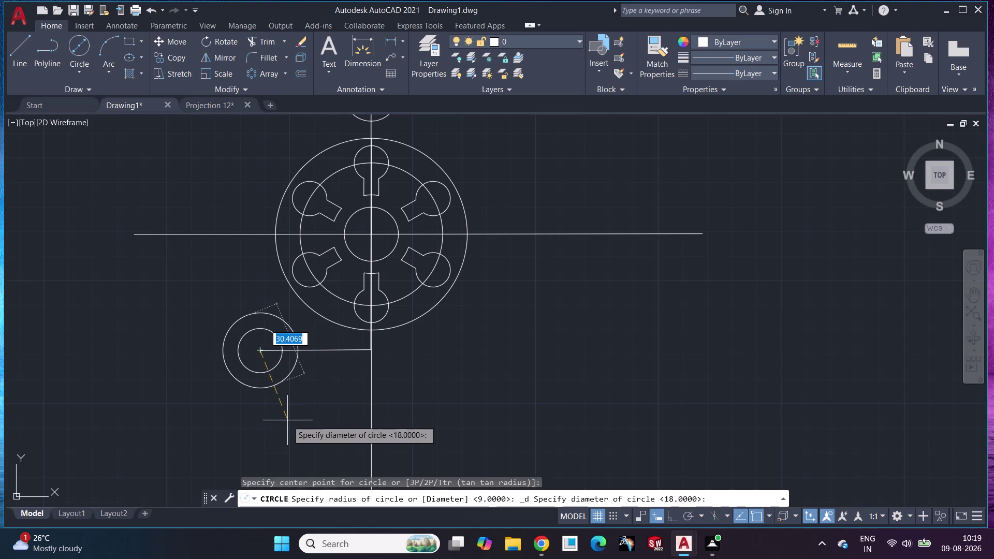
text(36)
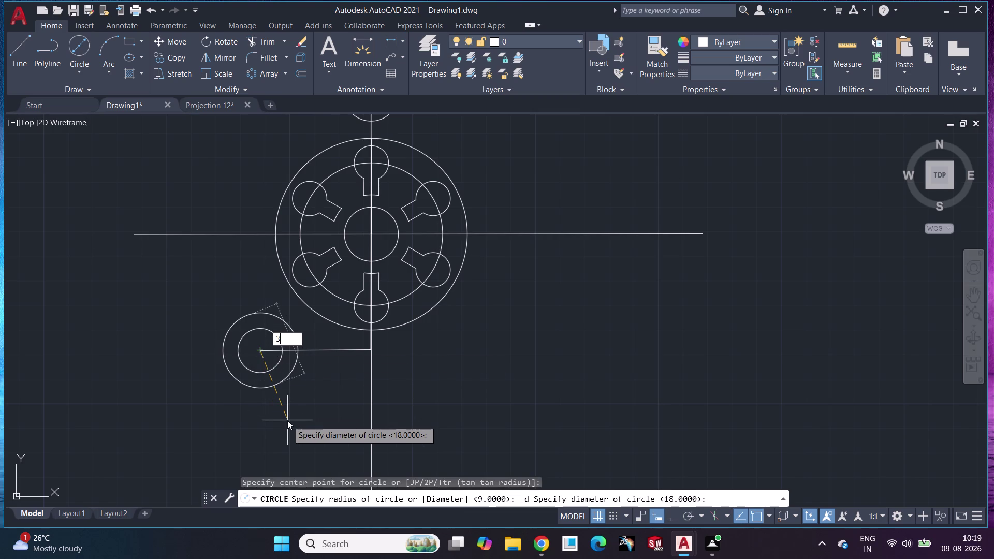
key(Return)
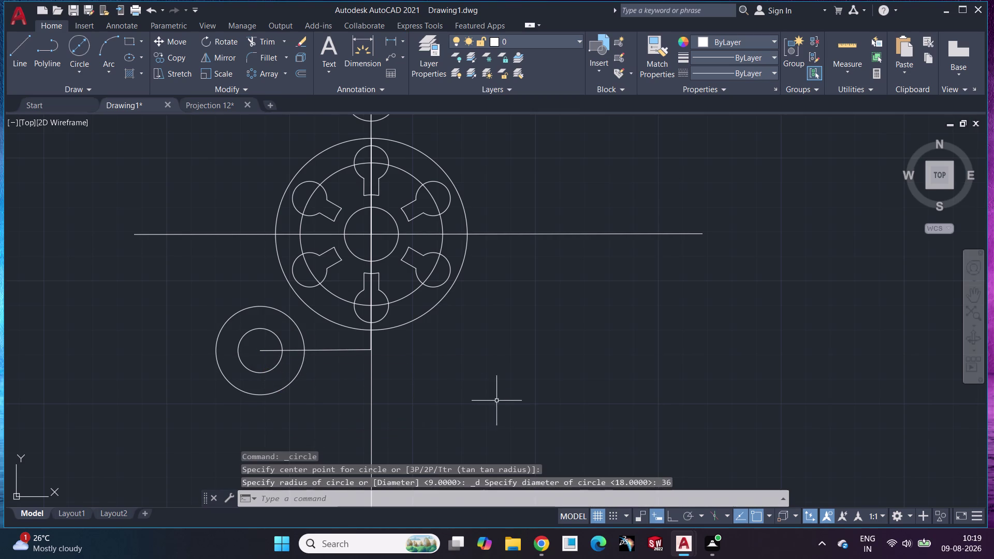
click(110, 69)
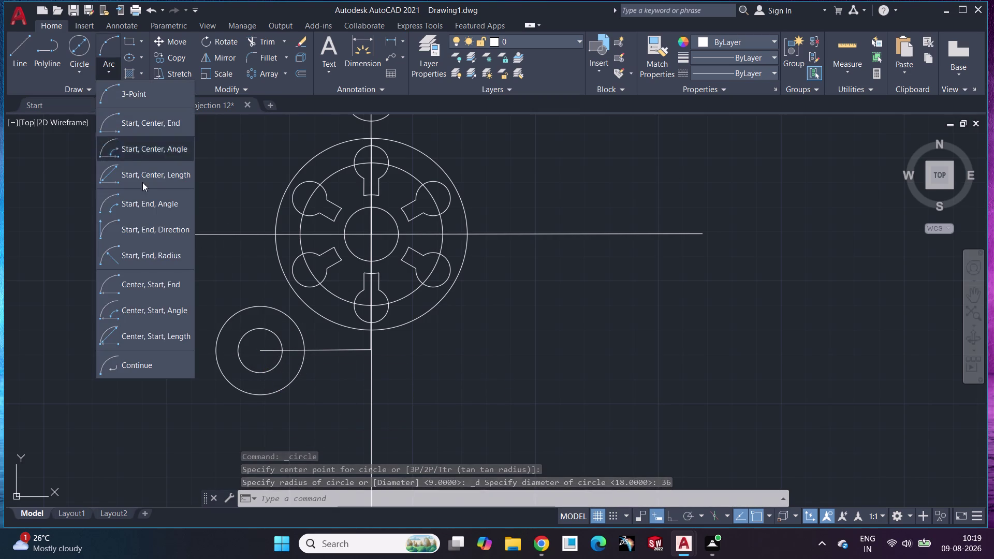
click(163, 255)
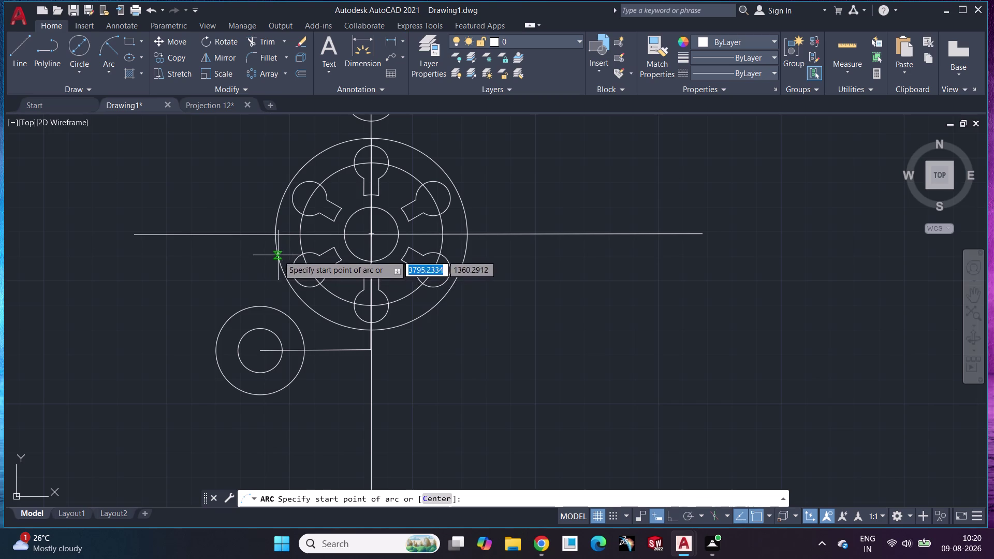
scroll(down, 3)
scroll(up, 3)
scroll(up, 3)
middle_drag(280, 263, 363, 221)
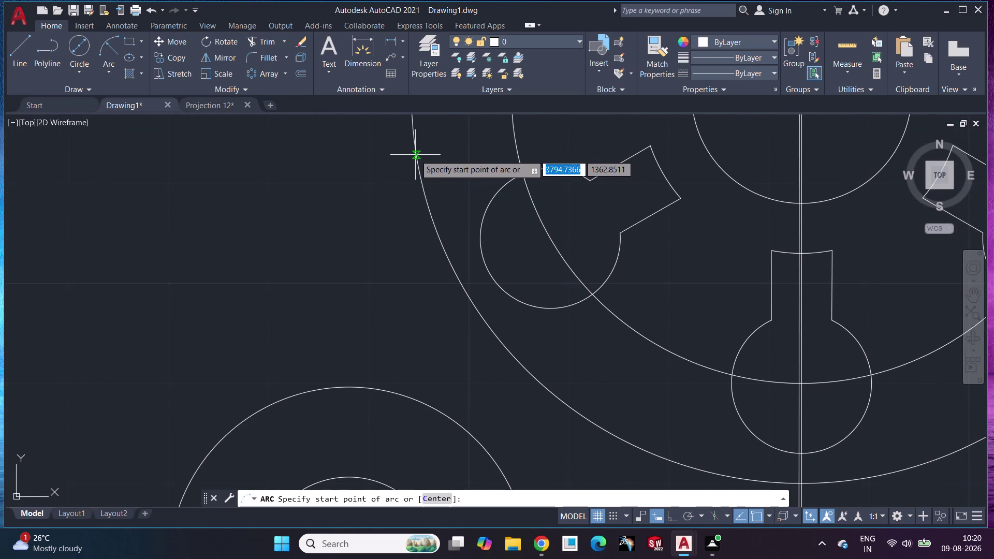
click(416, 154)
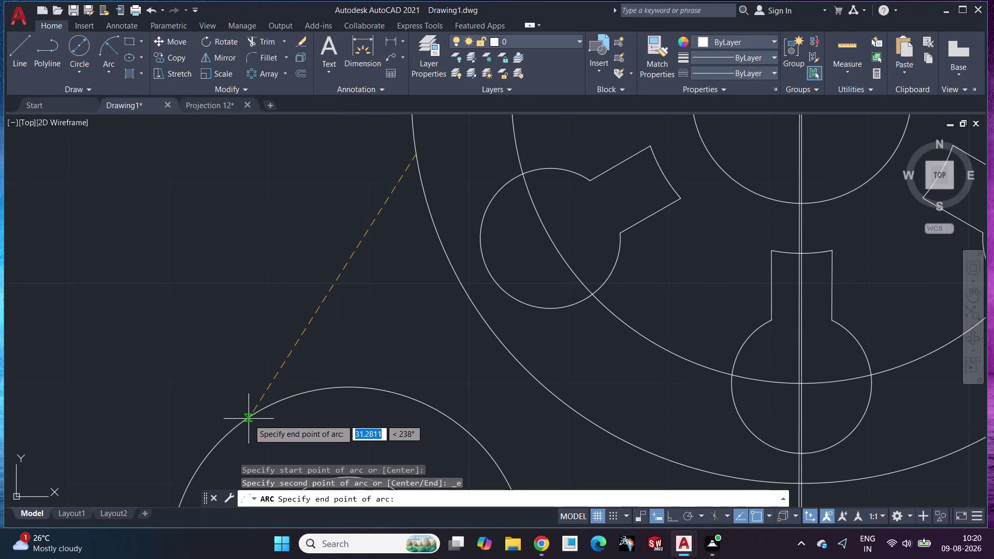
click(249, 419)
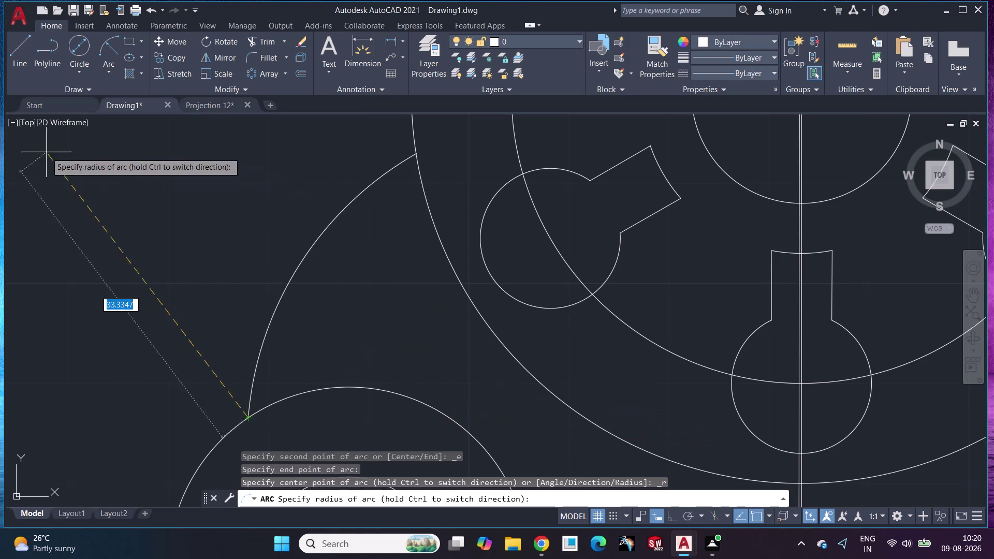
key(Escape)
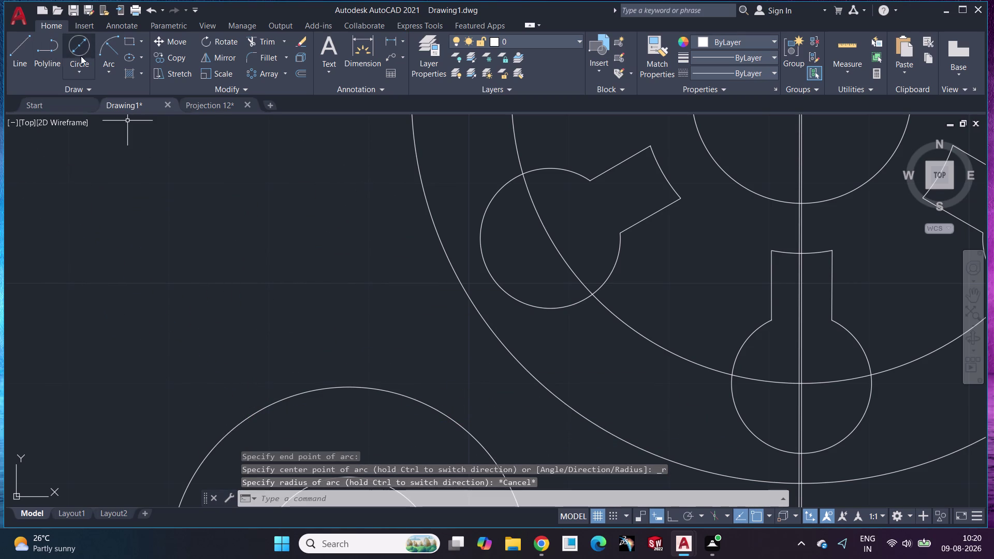
drag(106, 42, 118, 42)
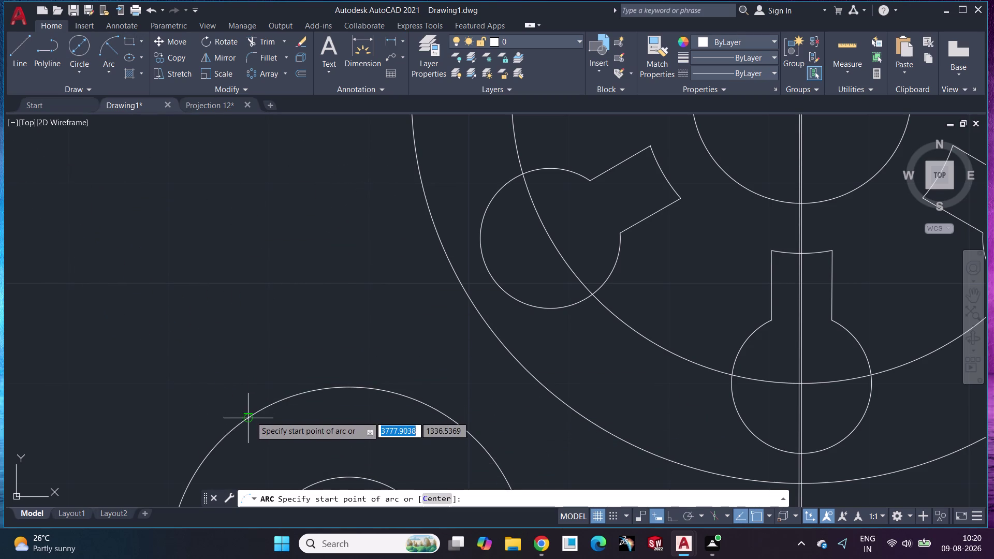
click(251, 417)
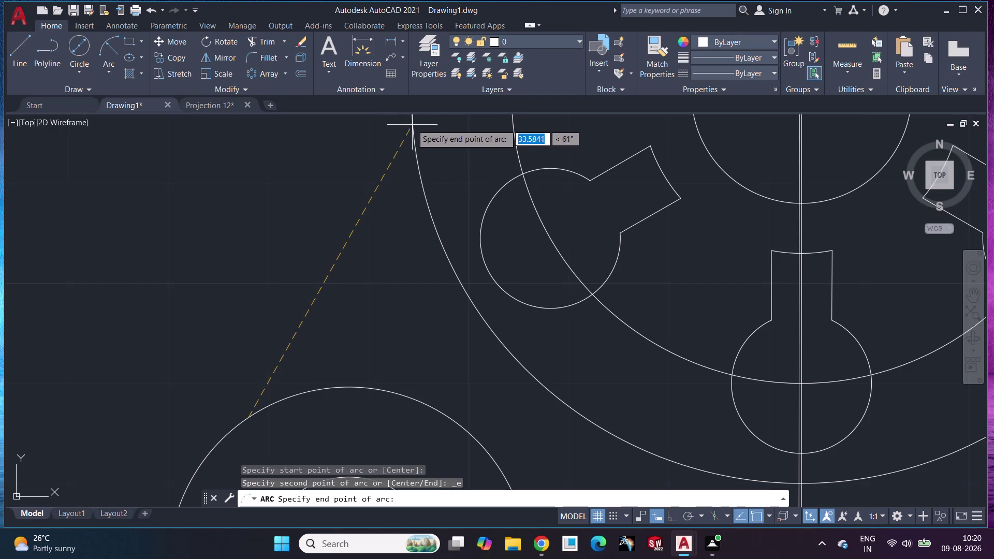
click(412, 124)
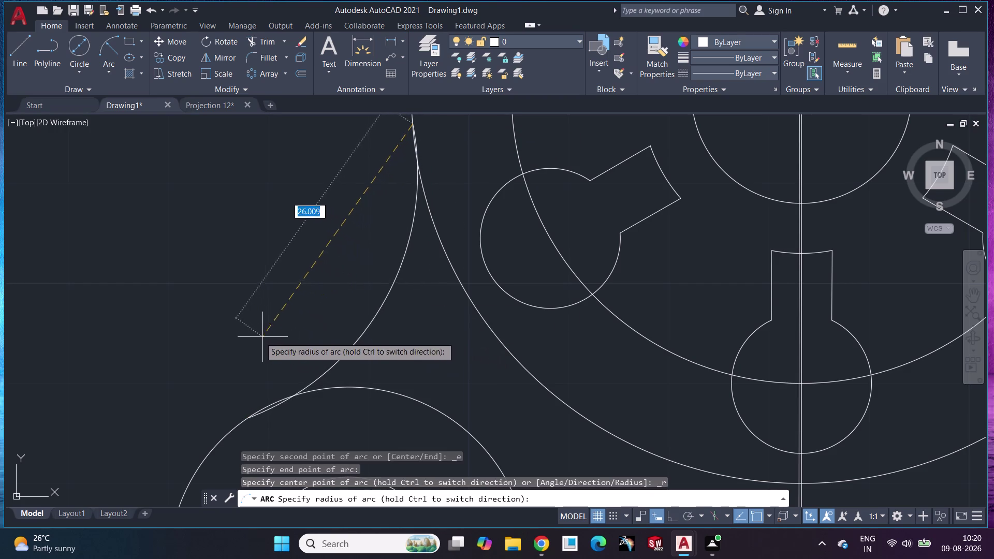
text(20)
key(Return)
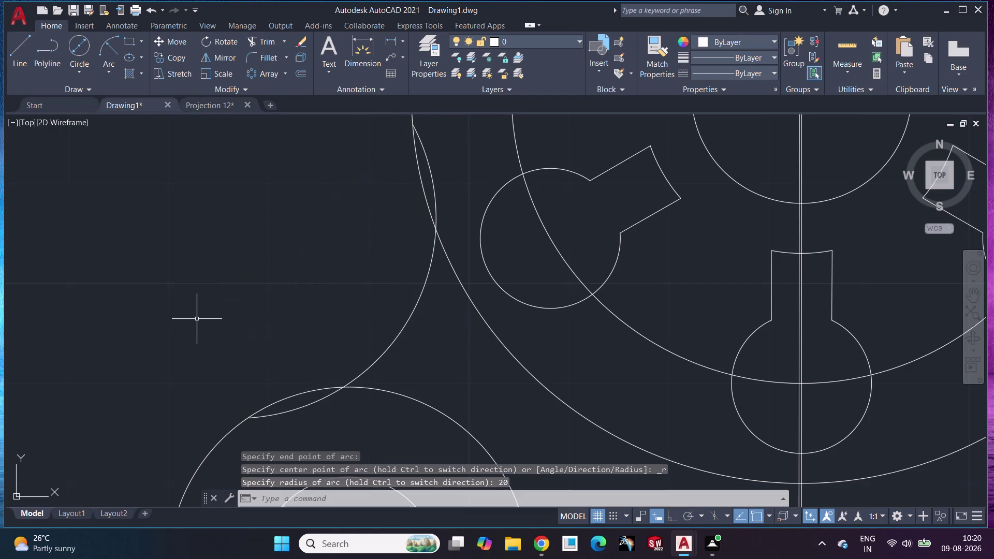
middle_drag(287, 315, 269, 301)
scroll(down, 3)
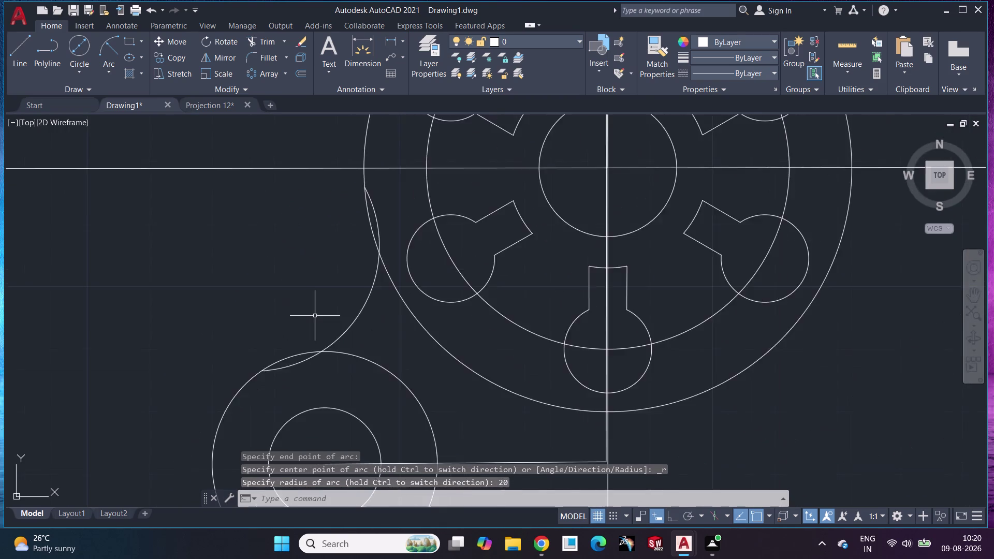
scroll(up, 3)
scroll(down, 3)
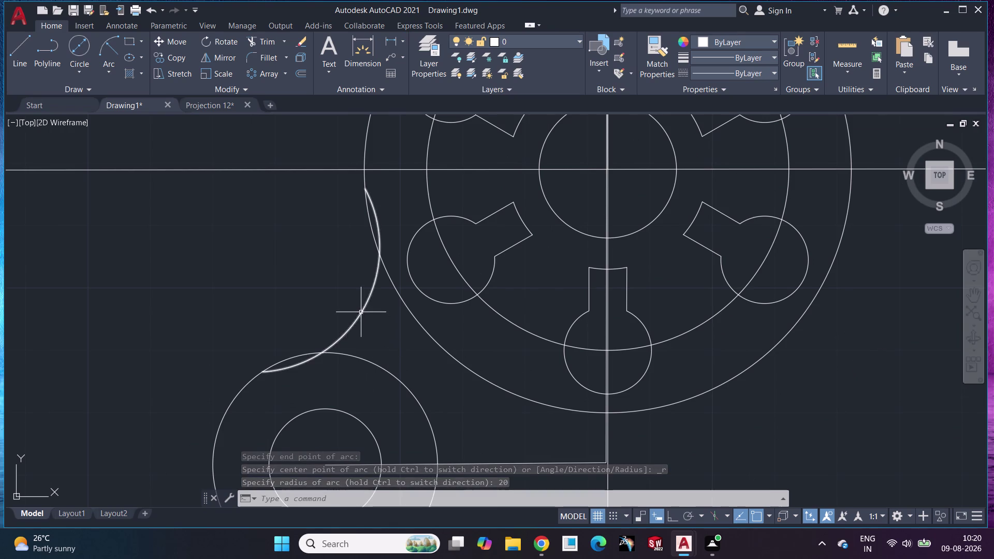
click(361, 312)
key(Delete)
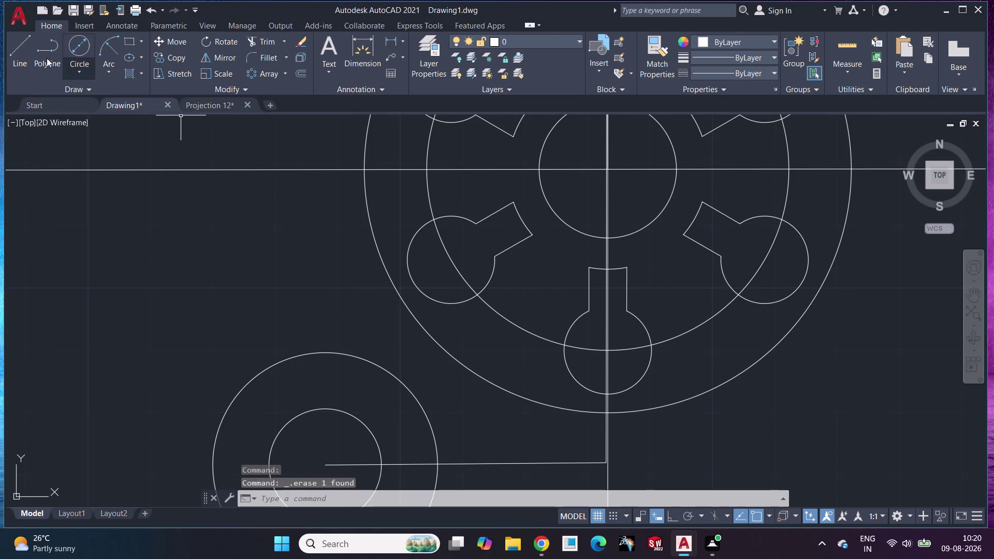
click(103, 47)
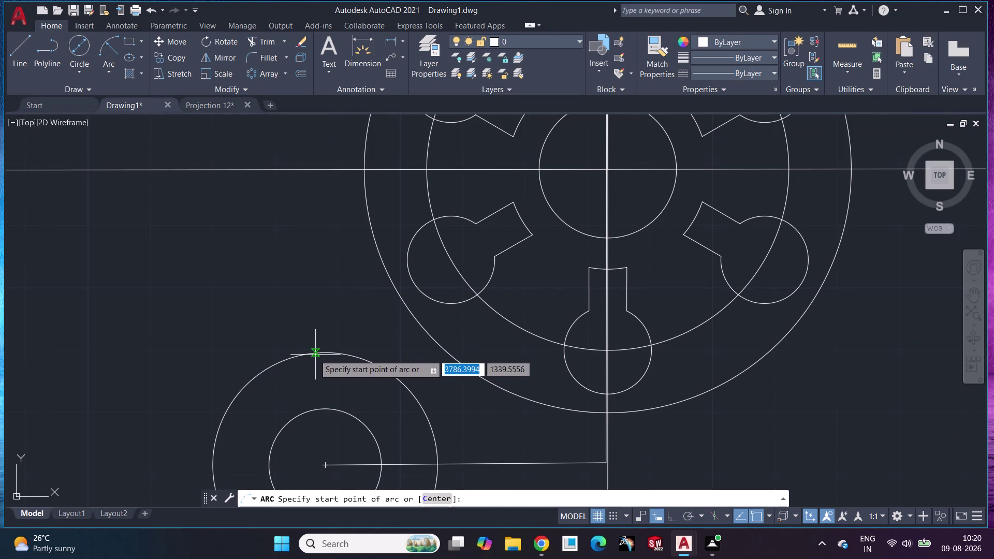
click(307, 354)
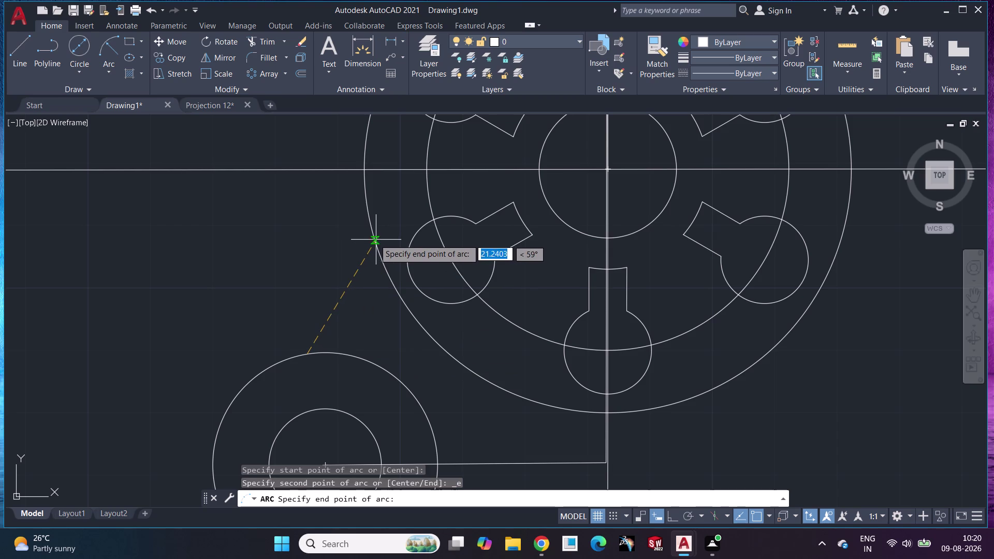
click(372, 238)
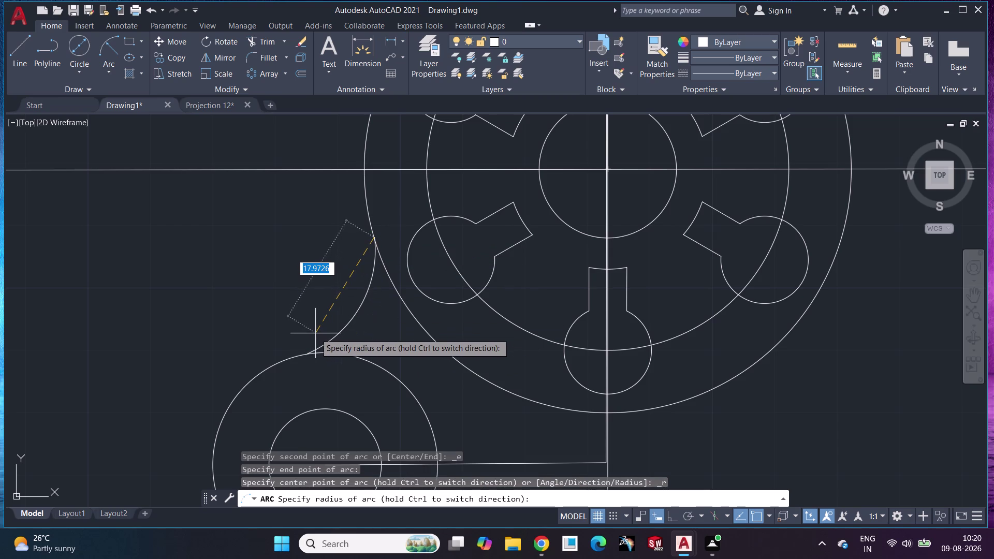
text(20)
key(Return)
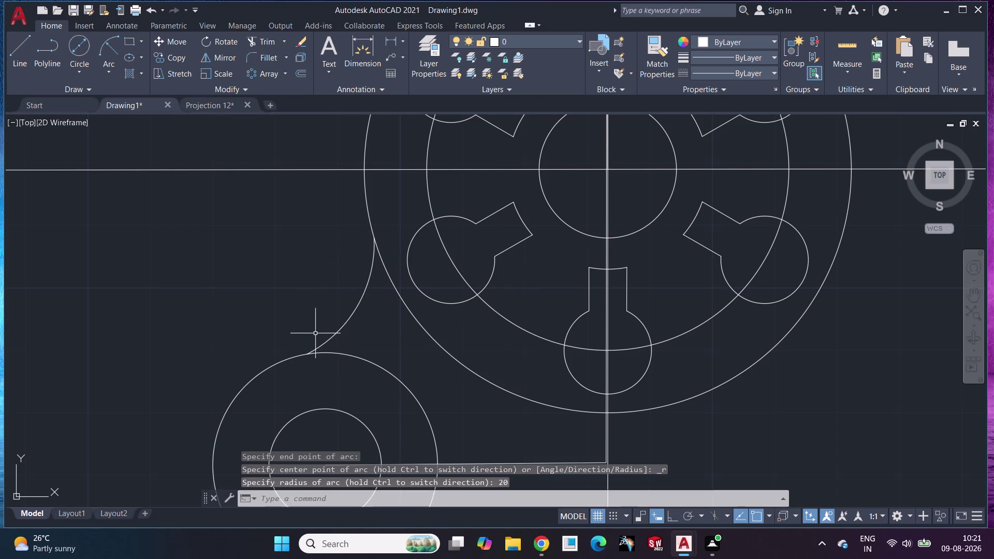
scroll(up, 3)
scroll(down, 3)
scroll(up, 3)
scroll(down, 3)
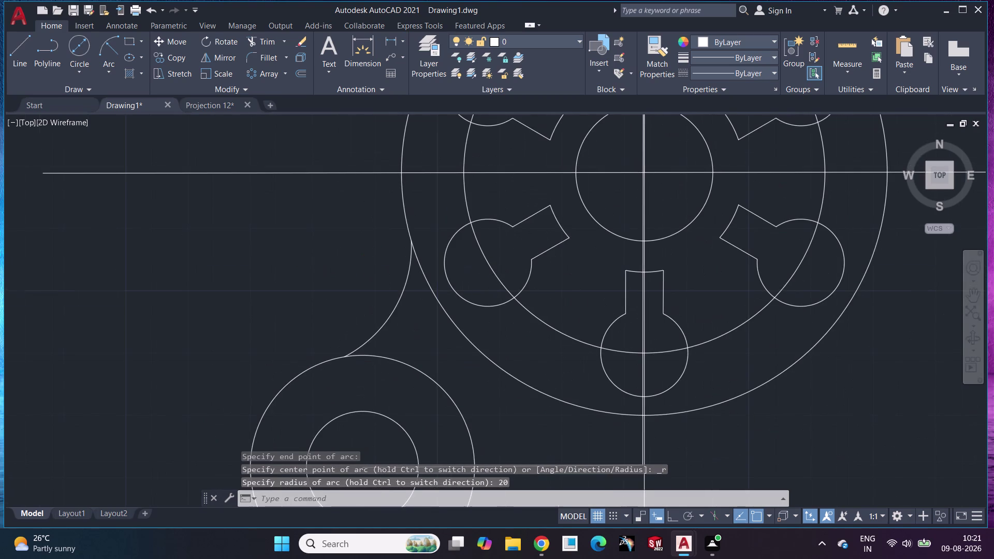
scroll(down, 3)
scroll(up, 3)
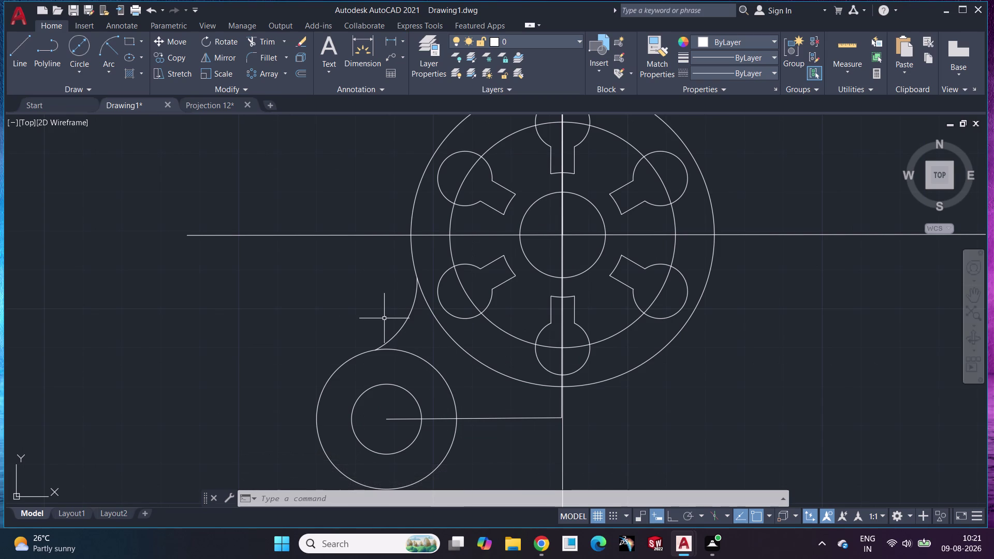
key(ctrl+z)
key(ctrl+z)
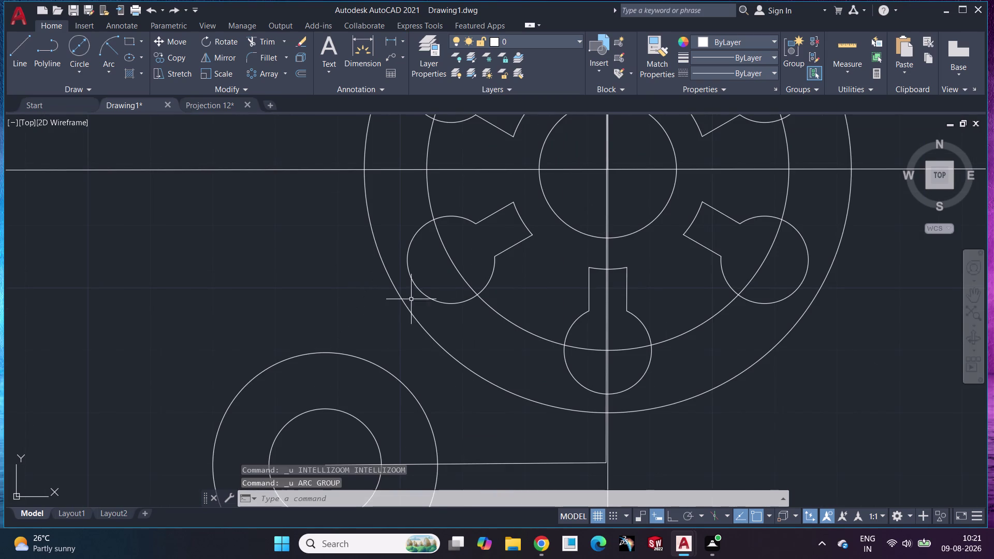
middle_drag(471, 249, 449, 355)
scroll(up, 3)
scroll(down, 3)
scroll(up, 3)
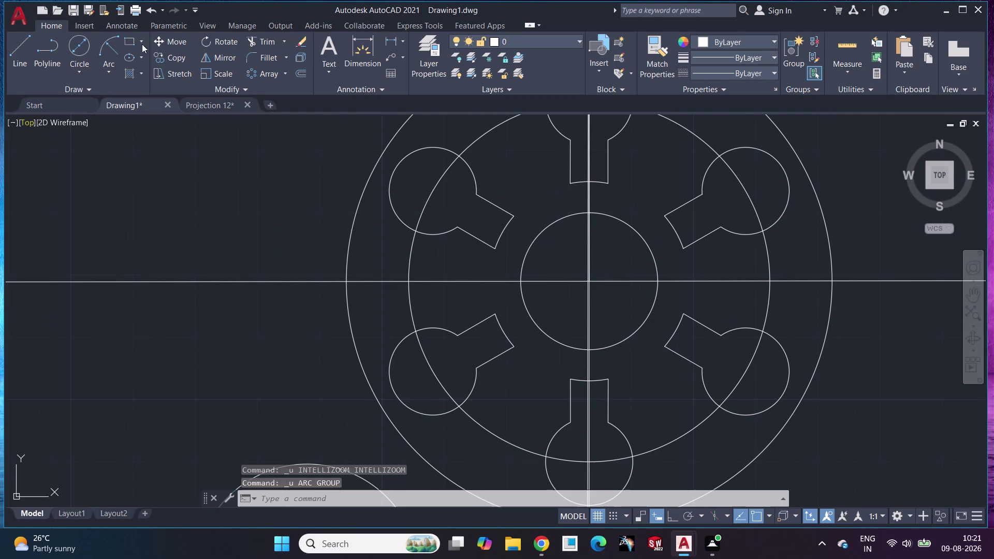
click(120, 71)
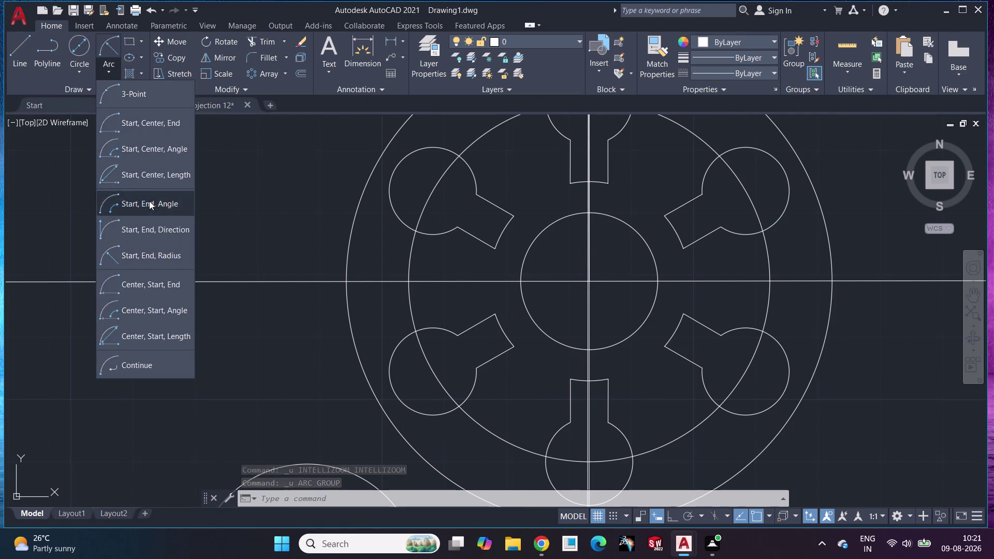
Choose the Tan, Tan, Radius circle method and bring the top boss into view.
click(48, 178)
click(74, 74)
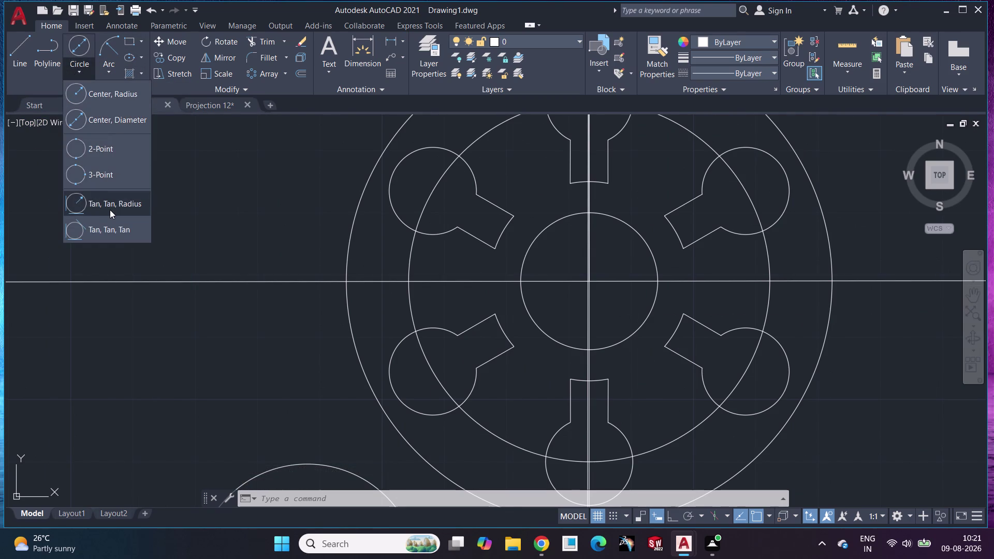
click(102, 236)
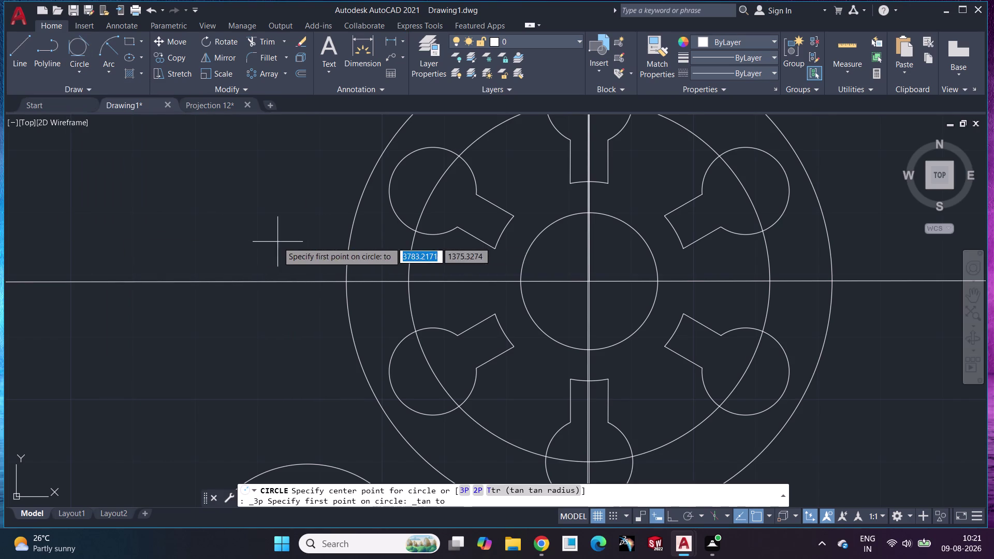
click(68, 70)
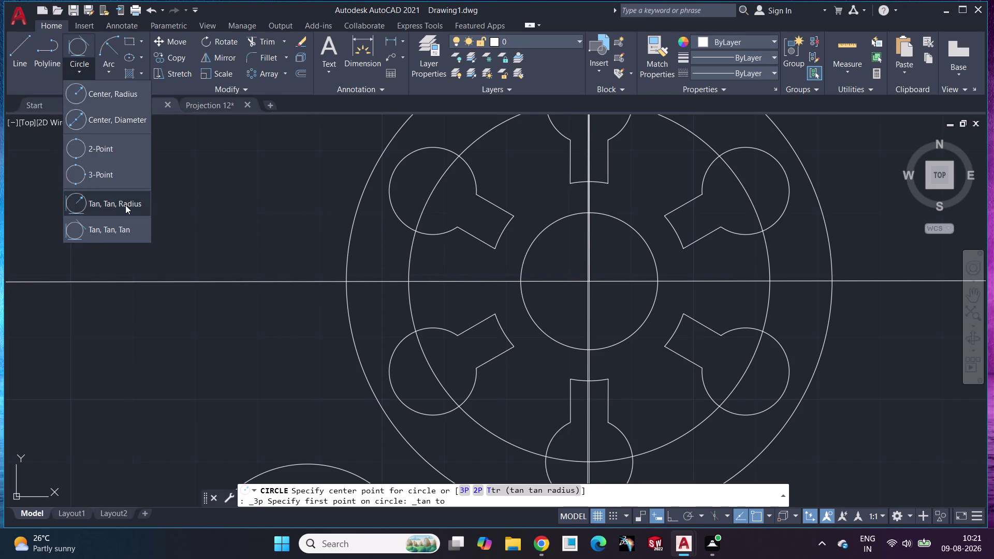
click(125, 205)
scroll(down, 3)
scroll(up, 3)
scroll(down, 3)
scroll(up, 3)
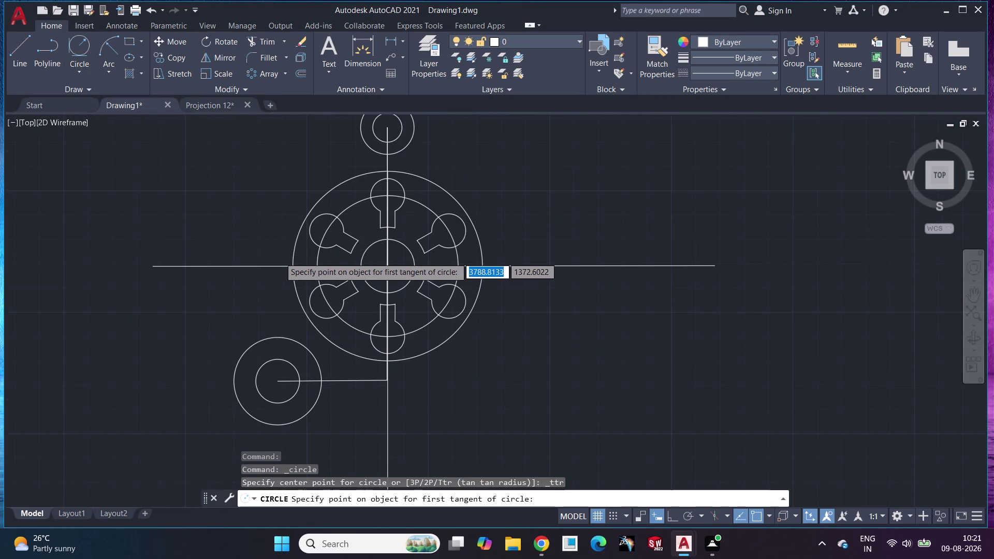
middle_drag(402, 212, 313, 303)
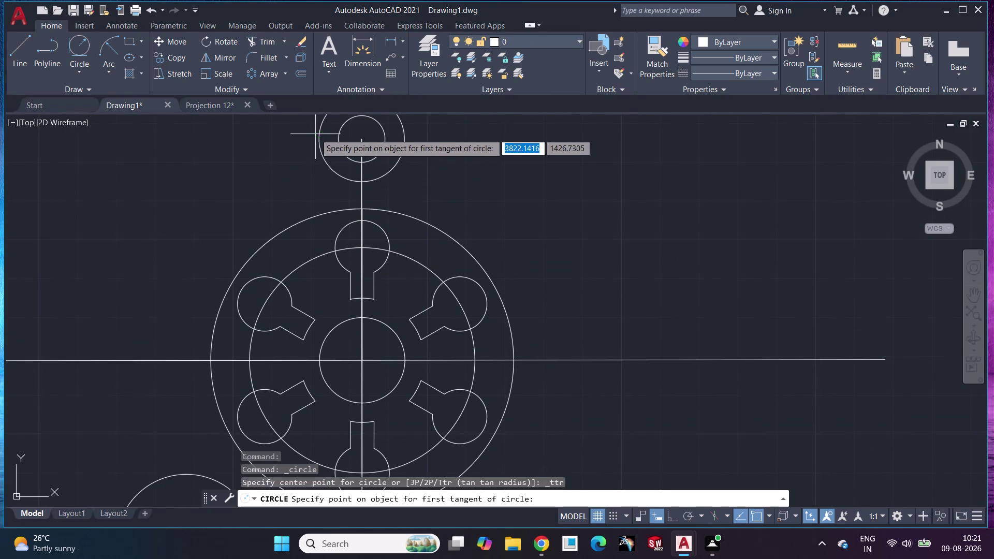
middle_drag(347, 151, 330, 236)
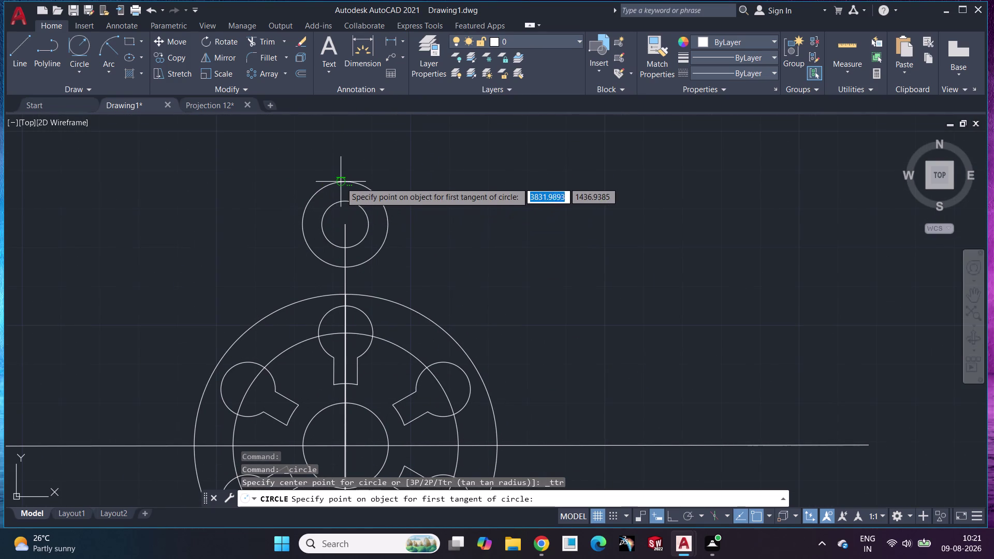
Pick the top and lower-left boss circles as tangents and set radius 92.
click(344, 182)
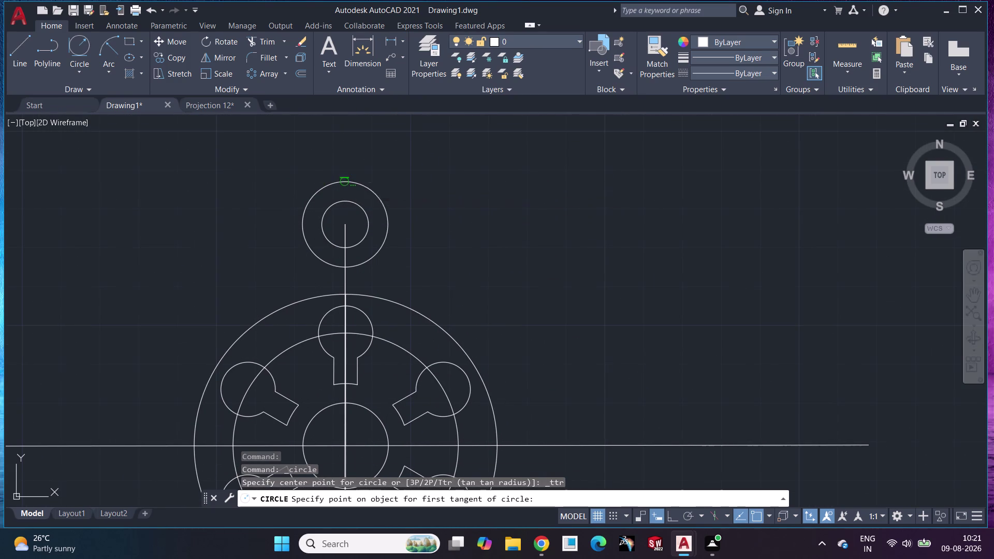
middle_drag(200, 308, 255, 97)
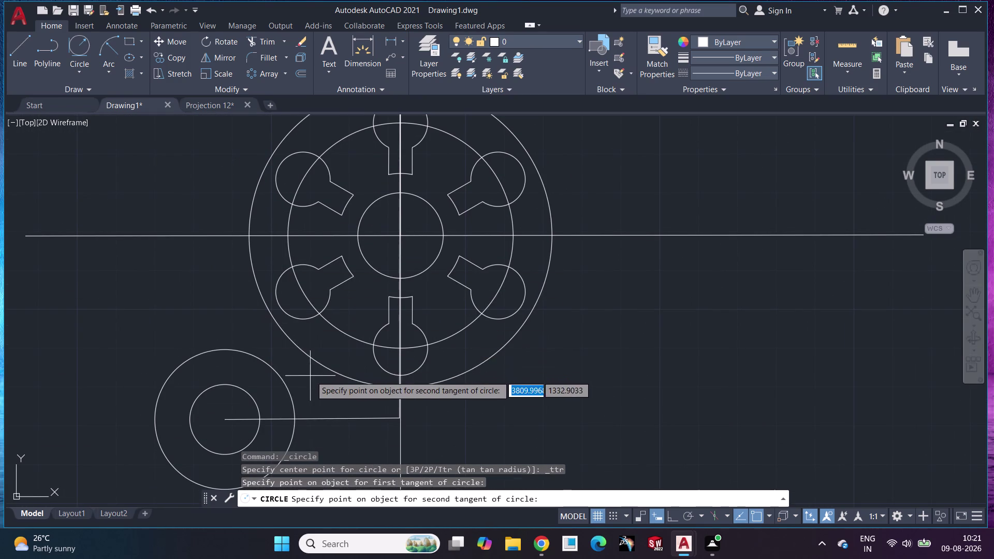
click(275, 322)
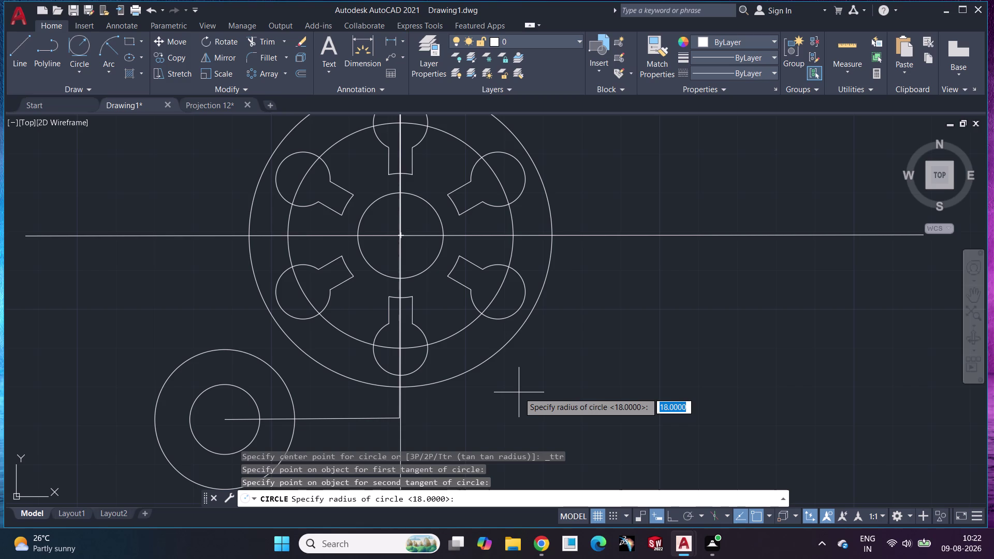
text(92)
key(Return)
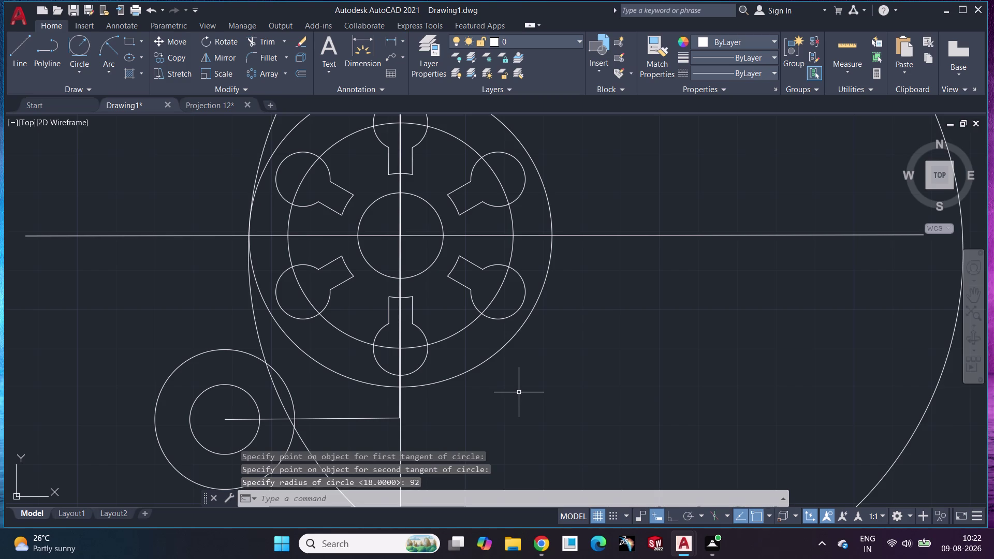
middle_drag(567, 387, 532, 530)
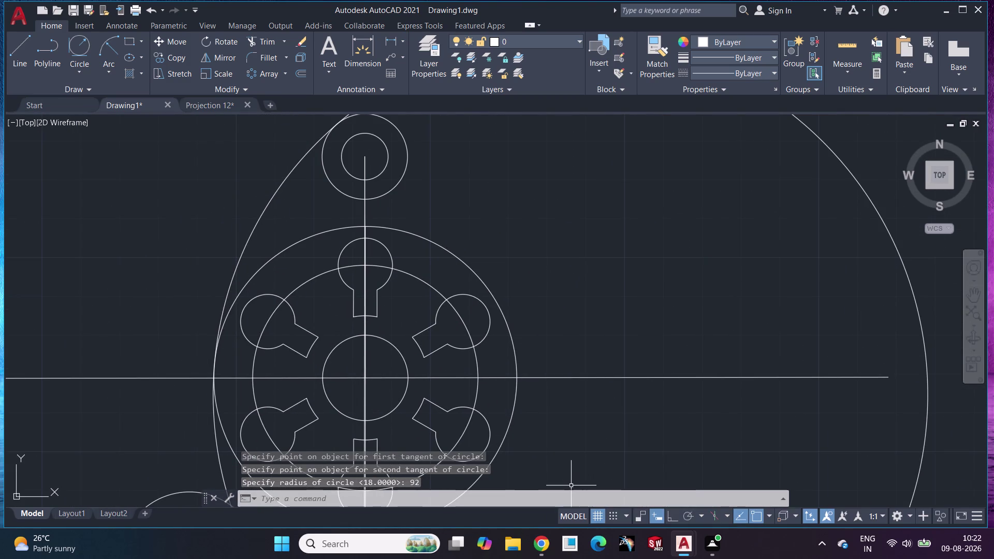
scroll(down, 3)
scroll(up, 3)
middle_drag(632, 463, 582, 256)
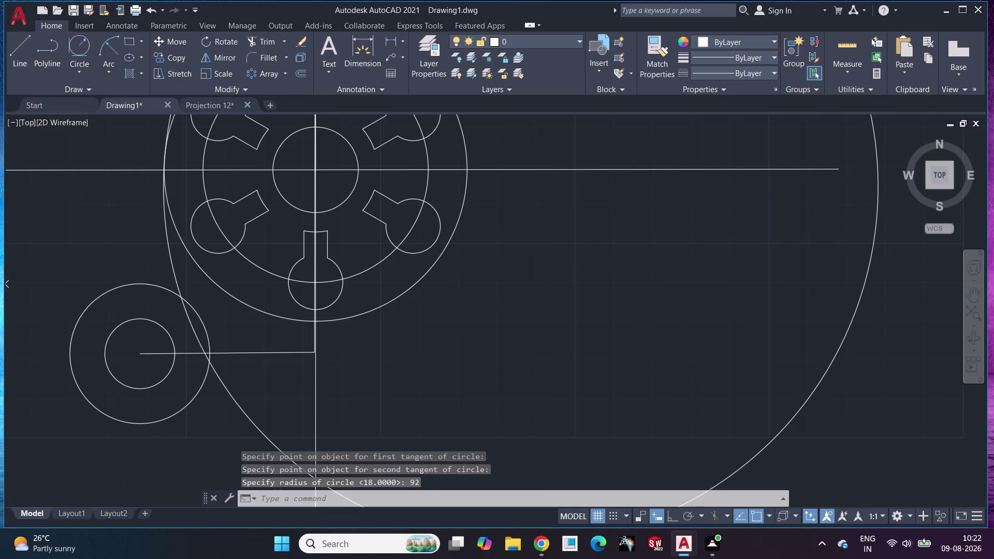
scroll(down, 3)
middle_drag(582, 255, 514, 377)
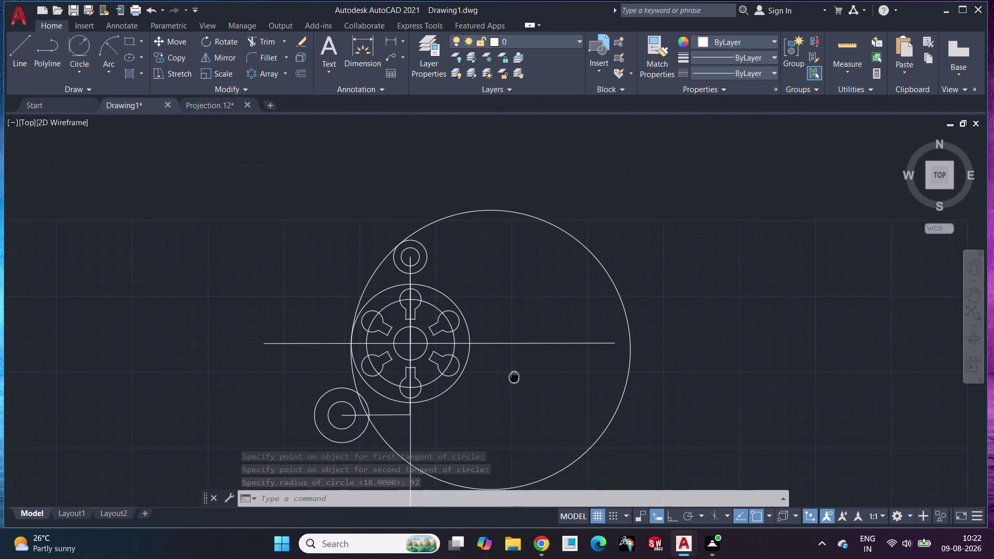
middle_drag(514, 377, 512, 379)
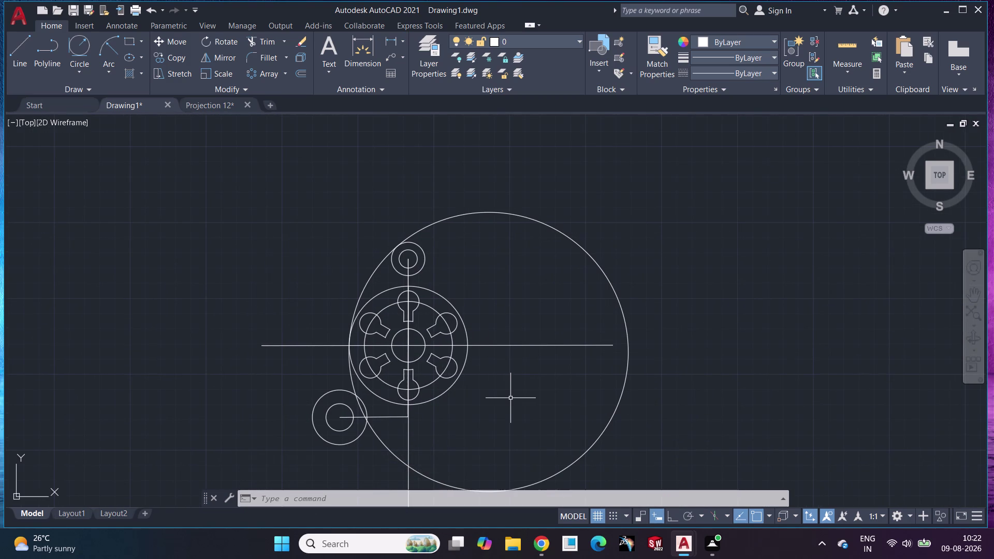
scroll(up, 3)
click(425, 207)
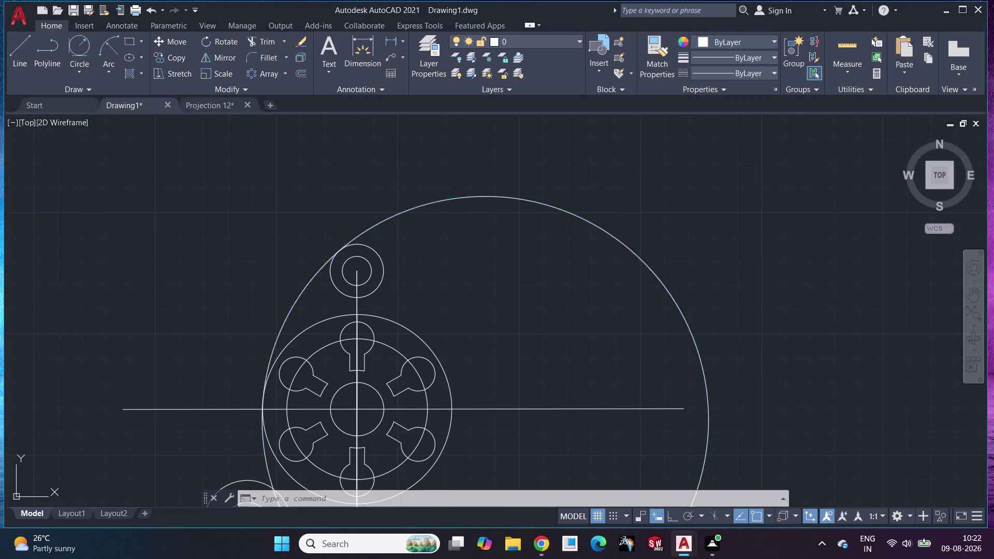
click(372, 250)
click(373, 251)
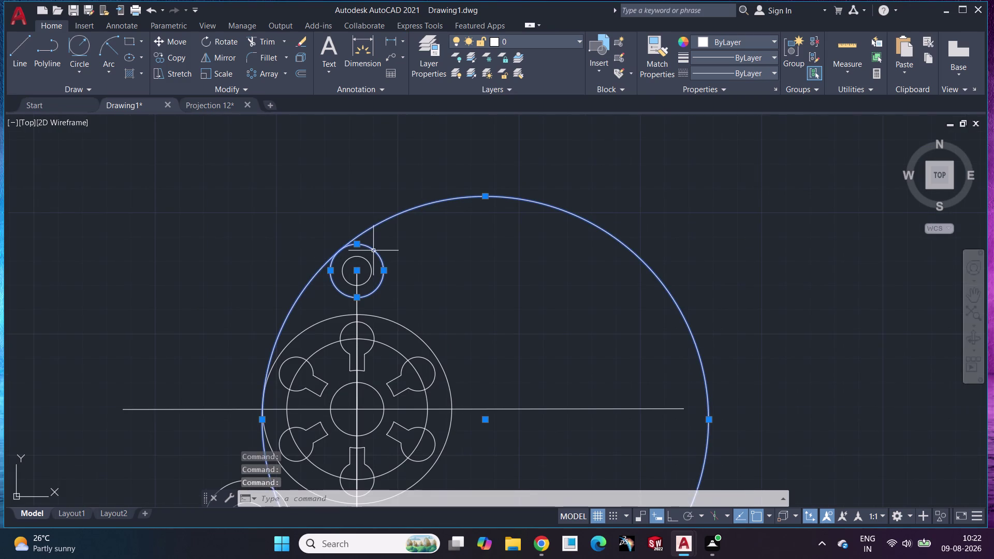
key(Escape)
scroll(down, 3)
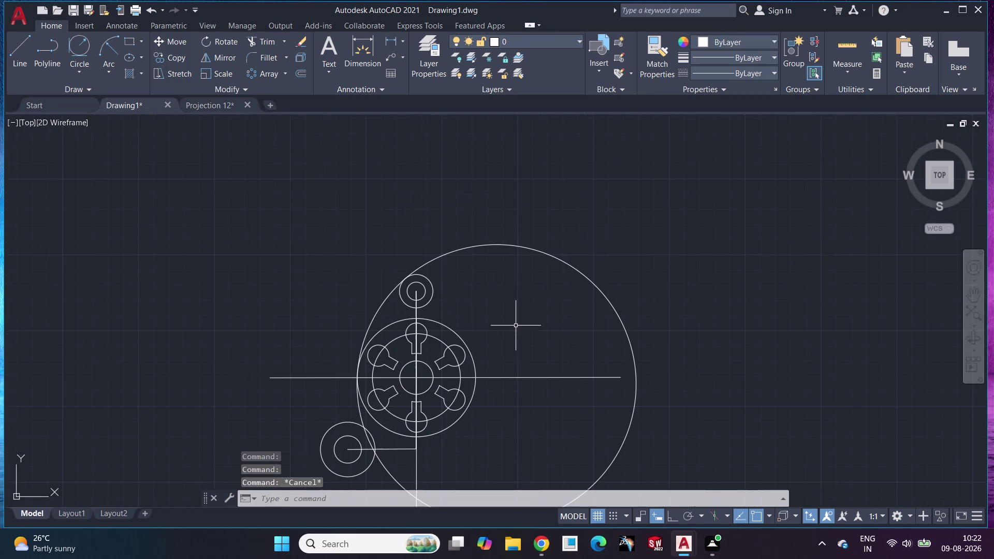
scroll(up, 3)
middle_drag(518, 296, 511, 198)
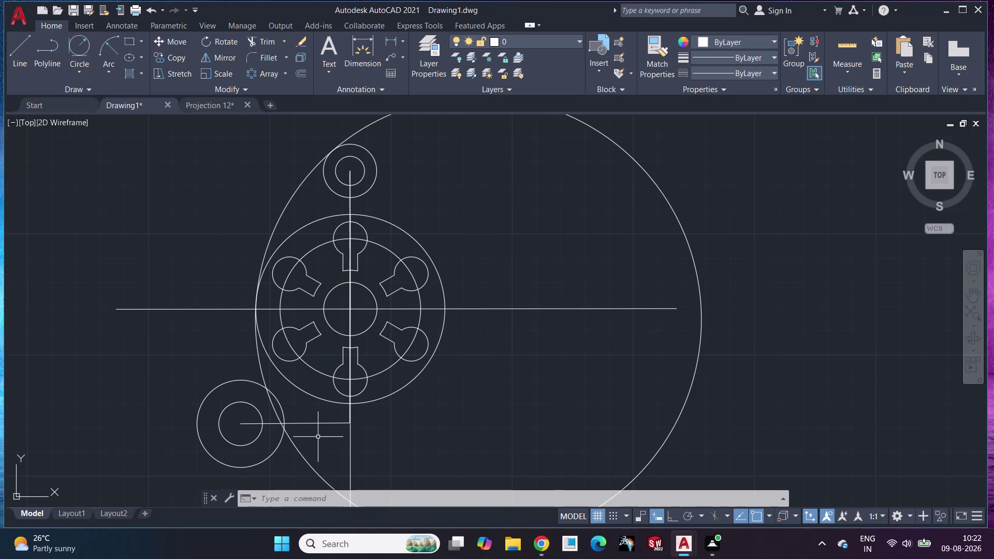
Undo the earlier radius-92 tangent circle and bring the whole plate into view.
key(ctrl+z)
key(ctrl+z)
key(ctrl+z)
scroll(down, 3)
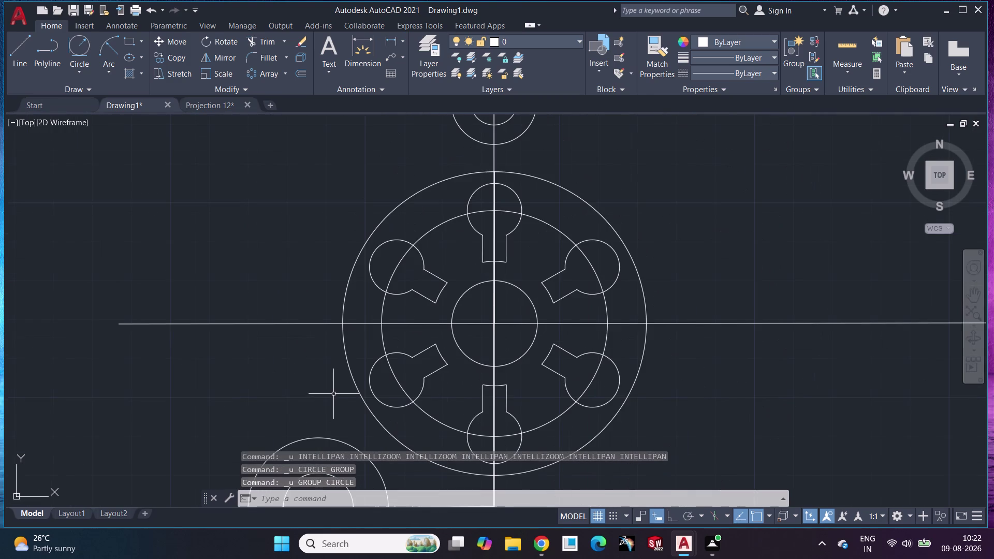
scroll(down, 3)
middle_drag(284, 354, 223, 302)
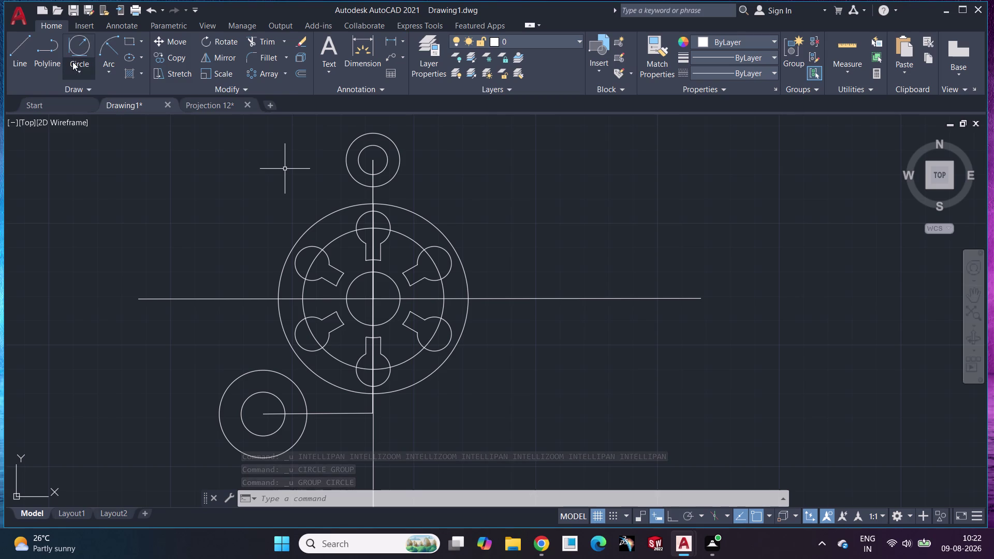
Make two trial radius-92 tangent circles on the bosses, undoing each one.
click(81, 50)
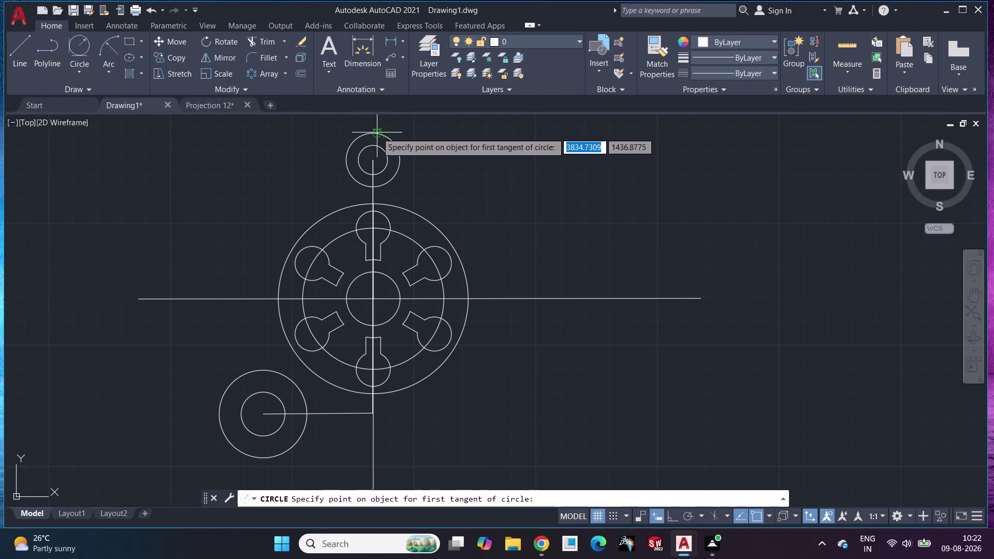
click(377, 133)
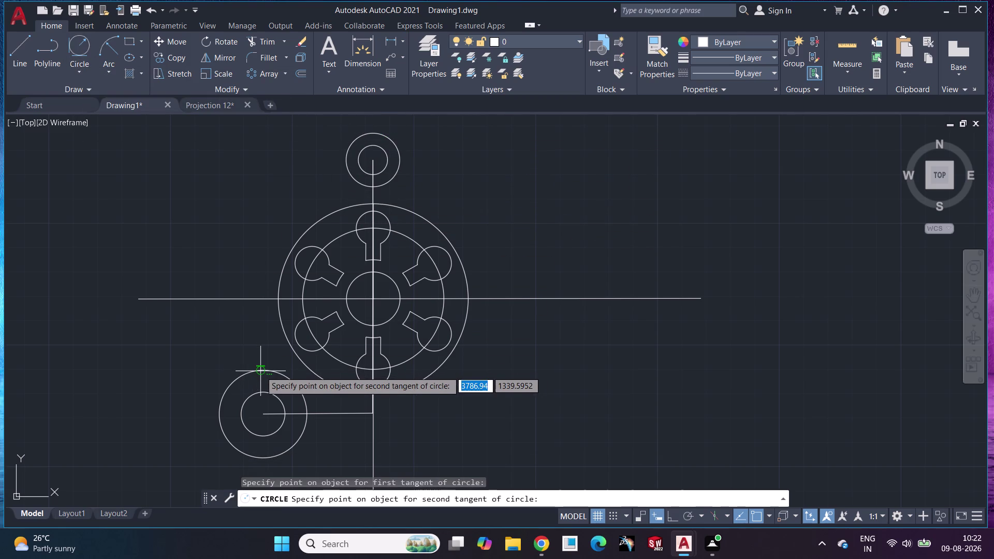
click(261, 370)
text(9)
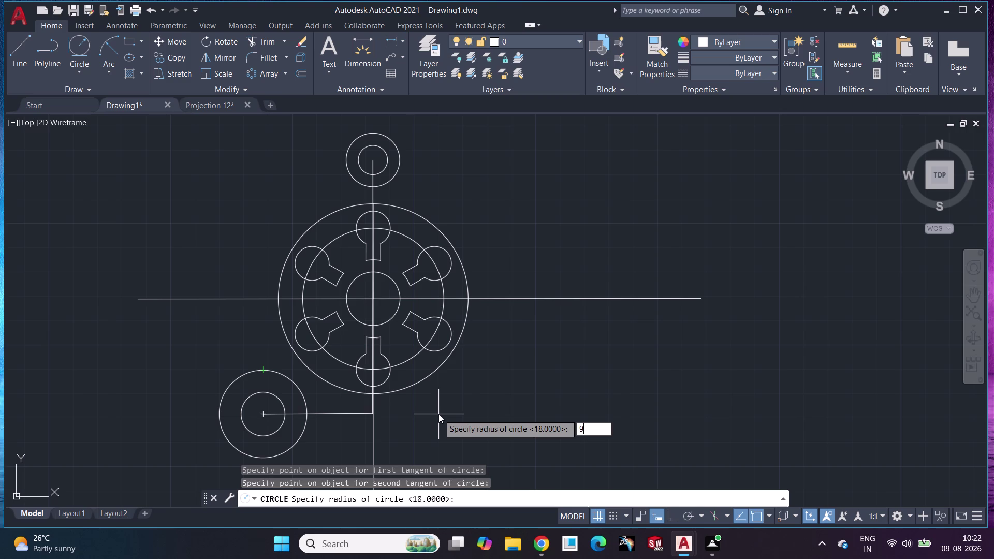
text(2)
key(Return)
key(ctrl+z)
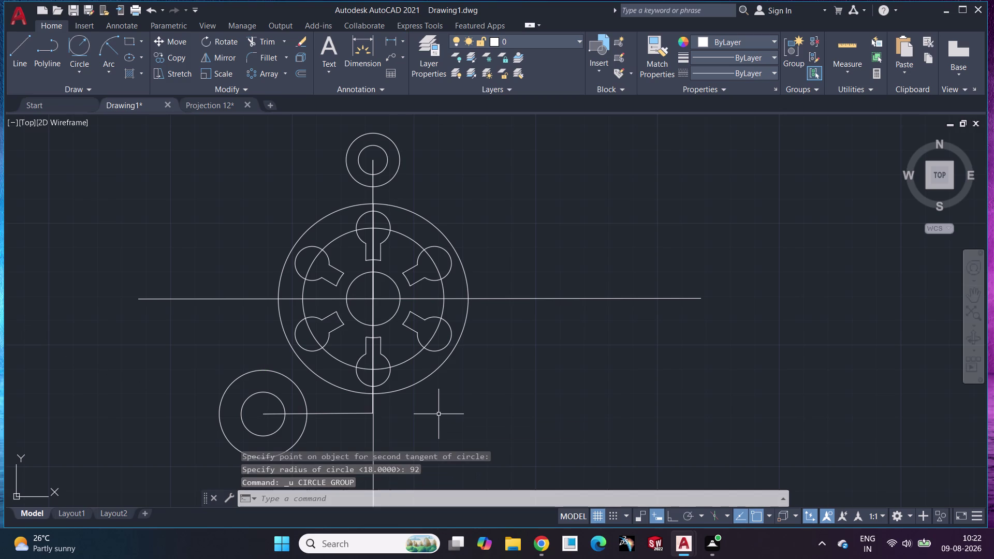
click(73, 48)
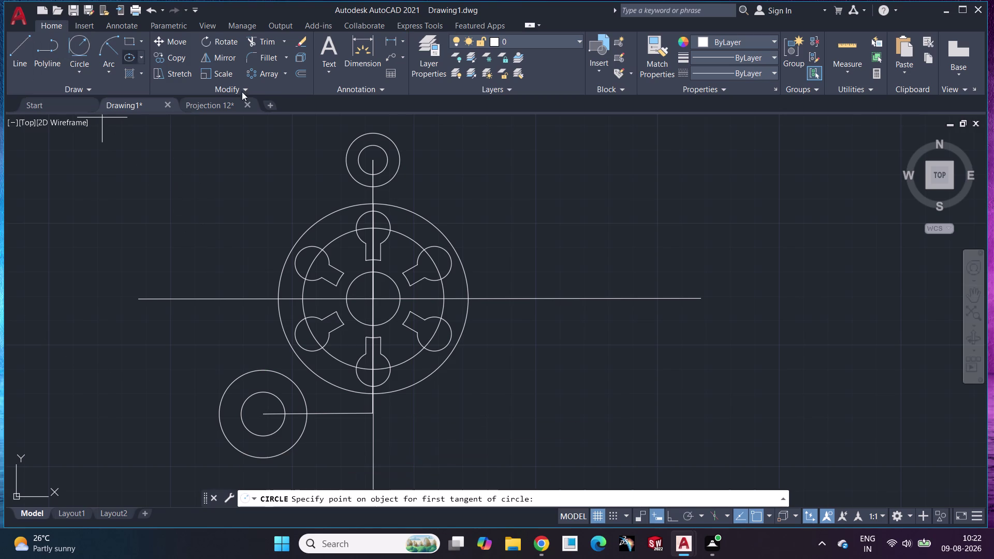
click(373, 132)
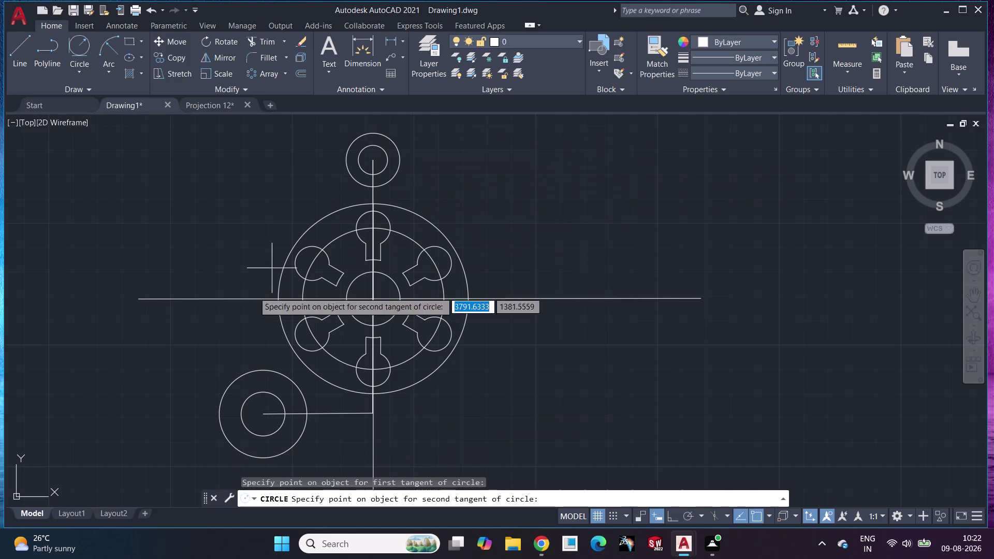
click(231, 381)
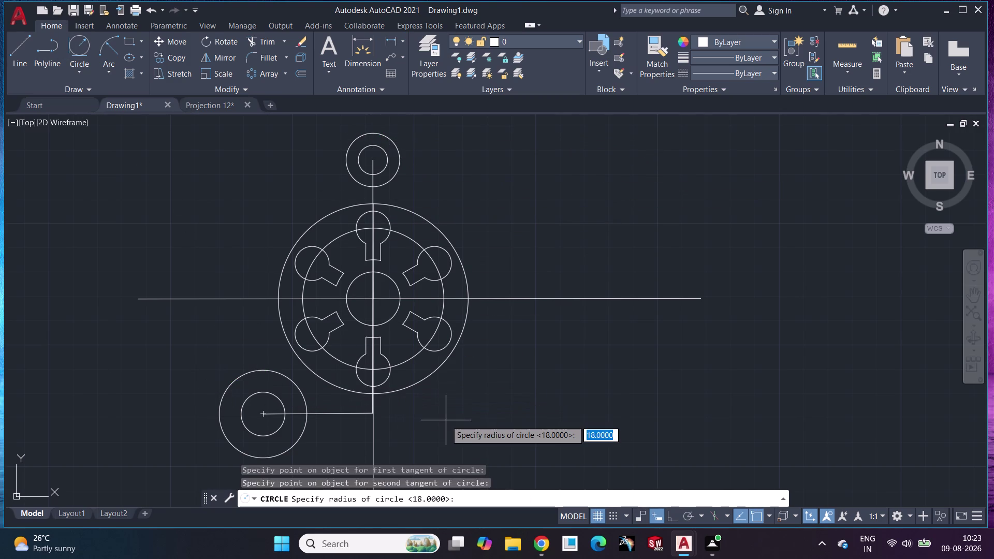
text(92)
key(Return)
key(ctrl+z)
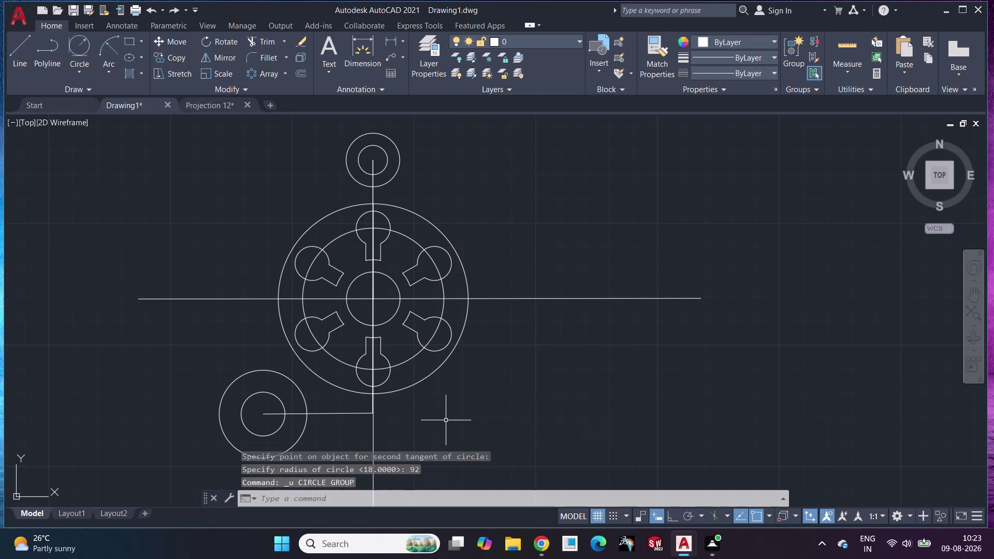
Draw the final radius-92 circle tangent to the top and lower-left bosses.
click(80, 47)
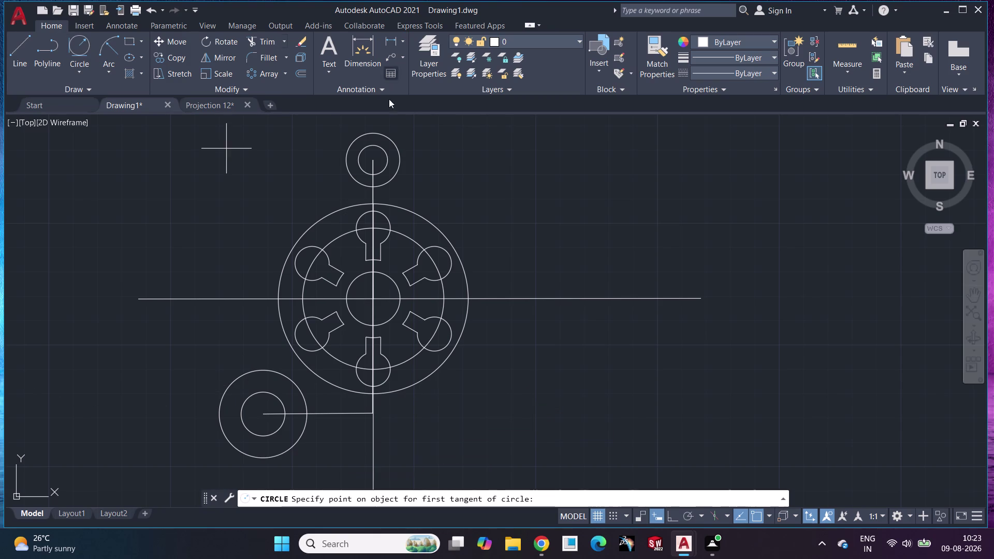
click(376, 133)
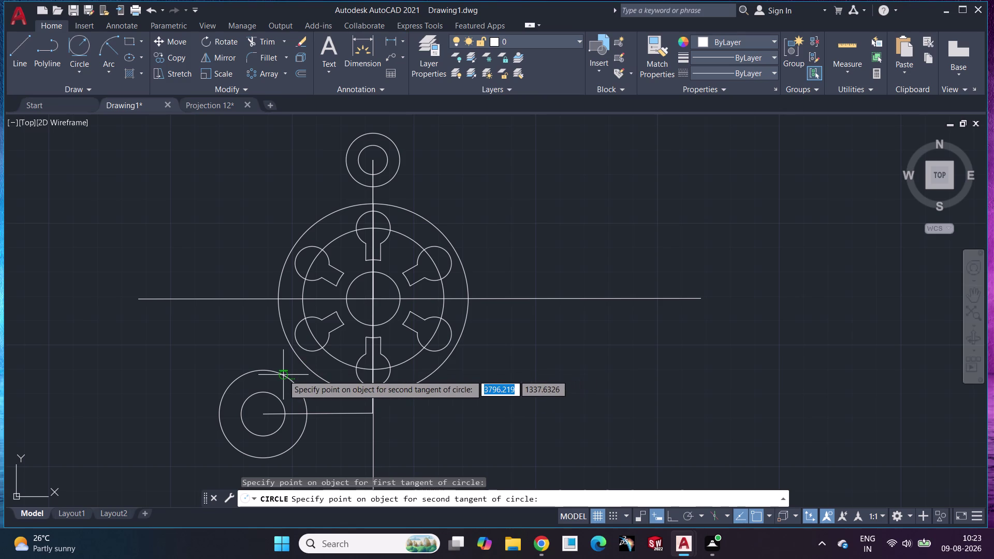
click(283, 375)
text(92)
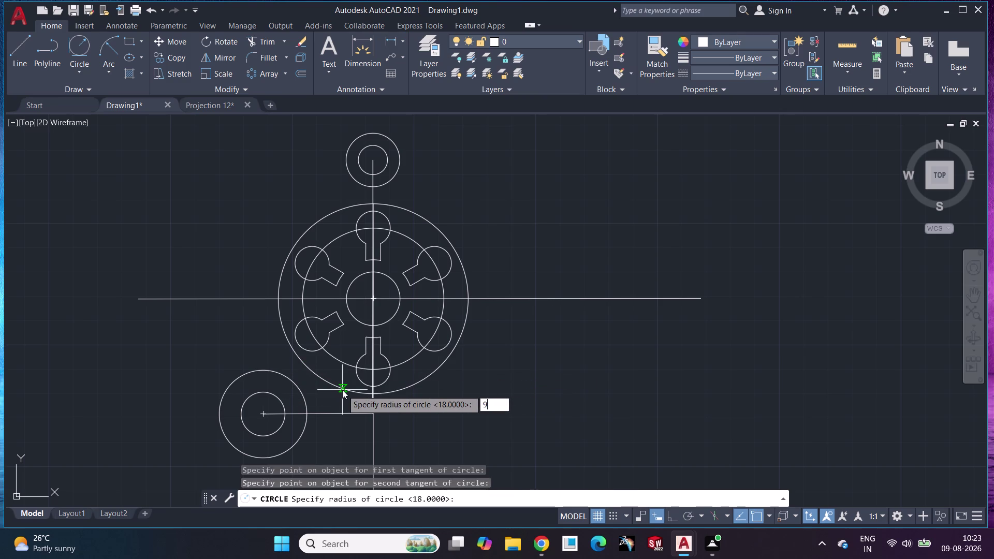
key(Return)
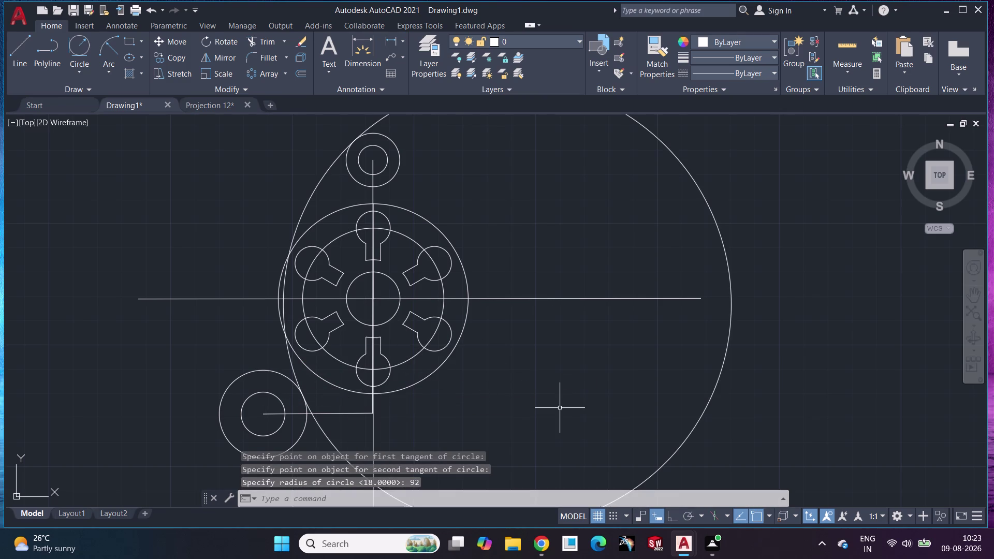
key(Escape)
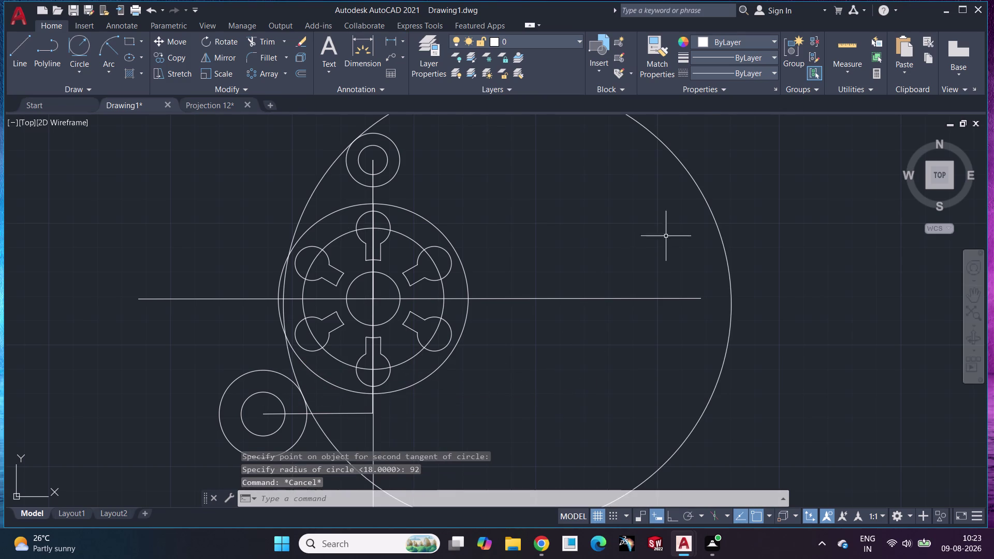
click(700, 192)
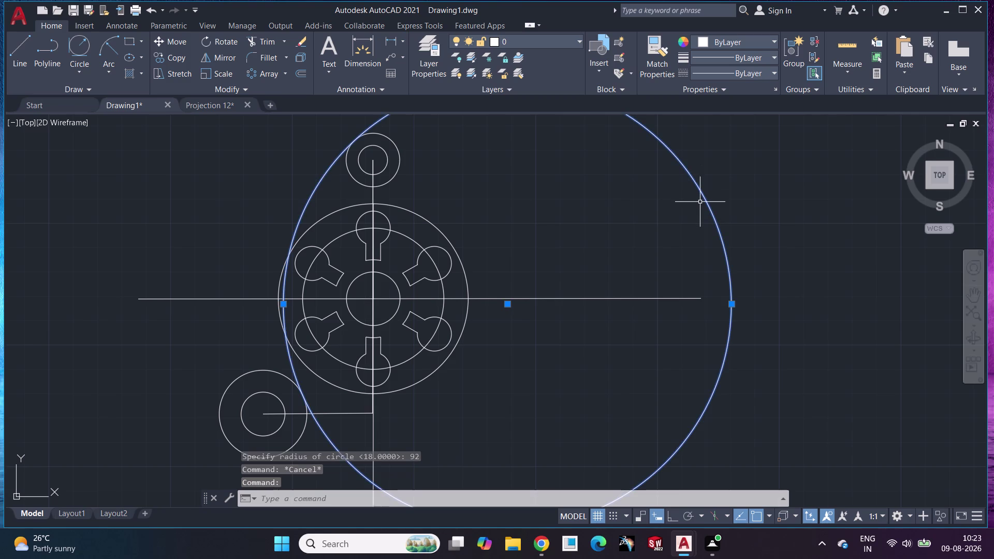
Try moving the large circle, cancel the attempt, and recentre the view on the plate.
key(m)
click(728, 234)
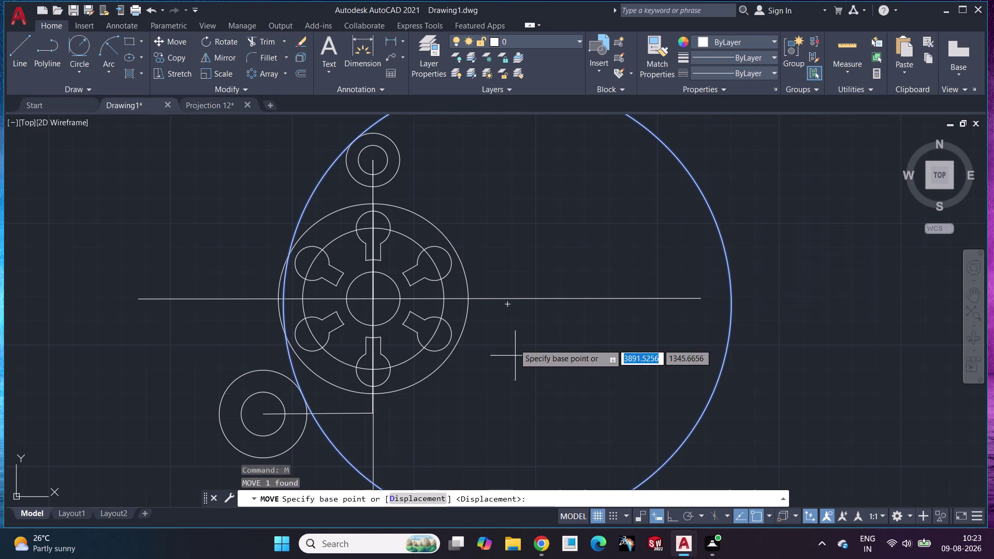
drag(507, 306, 492, 301)
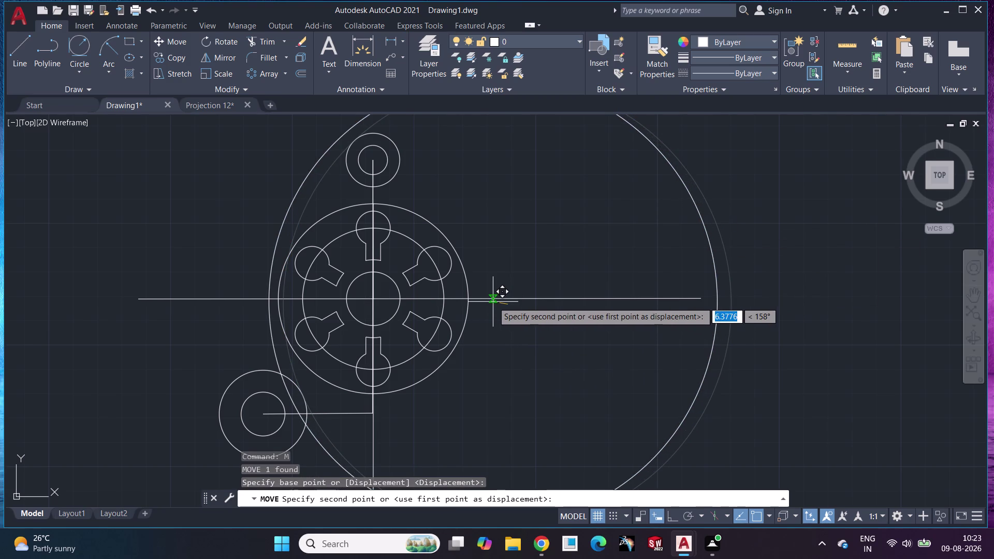
drag(493, 301, 487, 320)
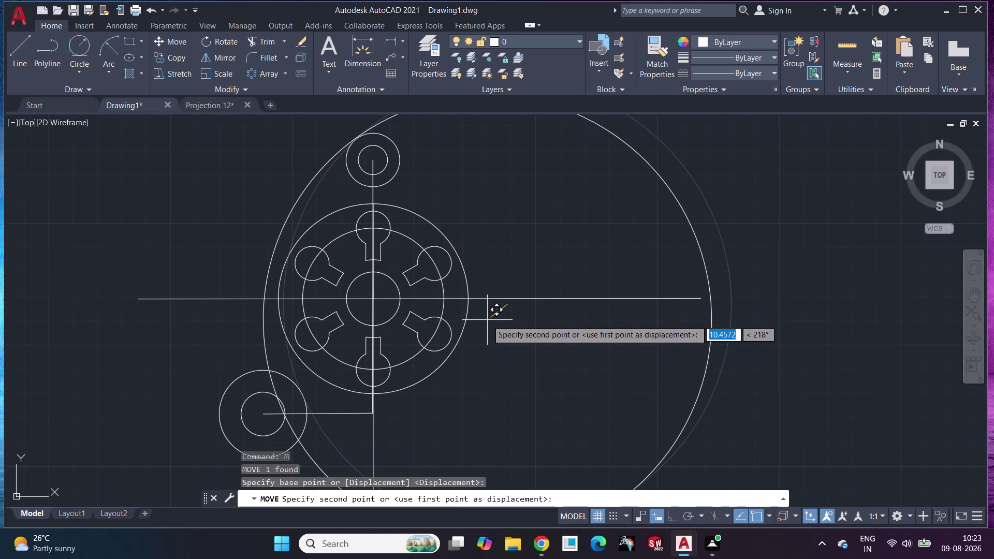
drag(487, 320, 489, 318)
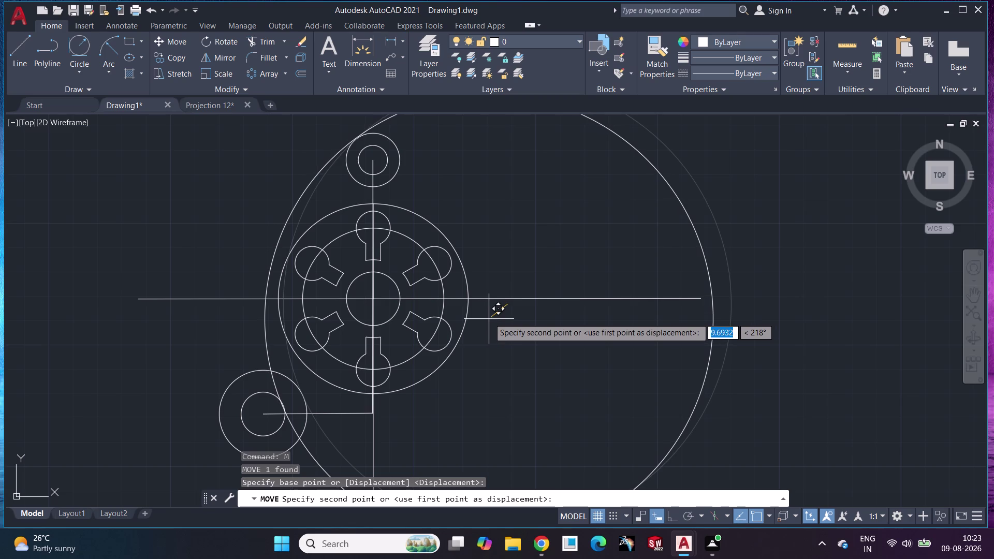
drag(489, 318, 491, 315)
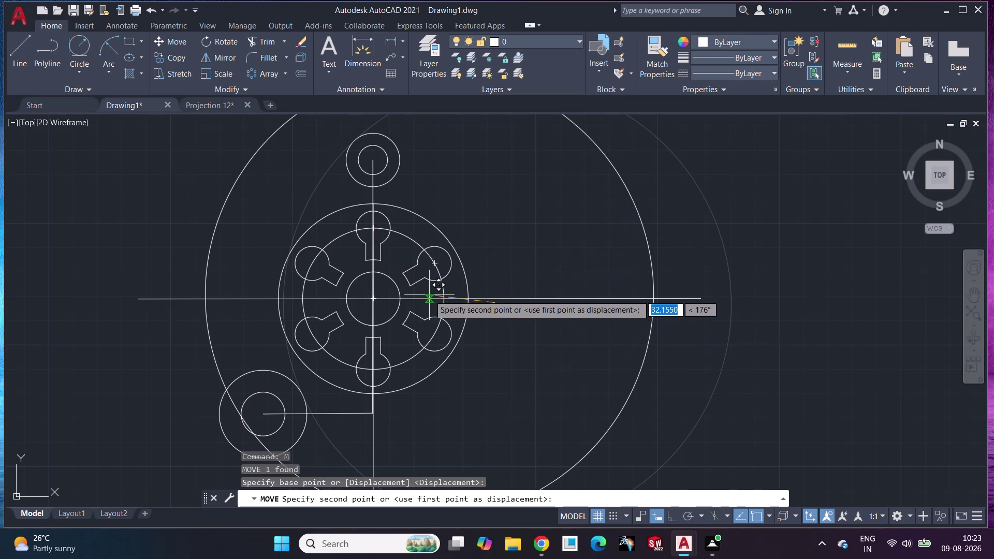
key(Escape)
scroll(down, 3)
scroll(up, 3)
scroll(up, 3)
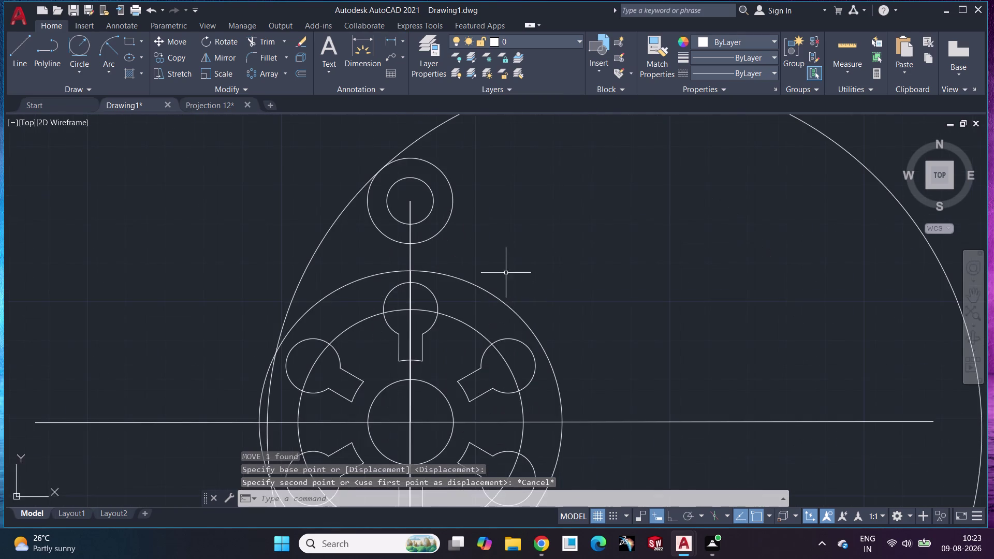
scroll(up, 3)
middle_drag(499, 270, 500, 328)
scroll(down, 3)
scroll(down, 3)
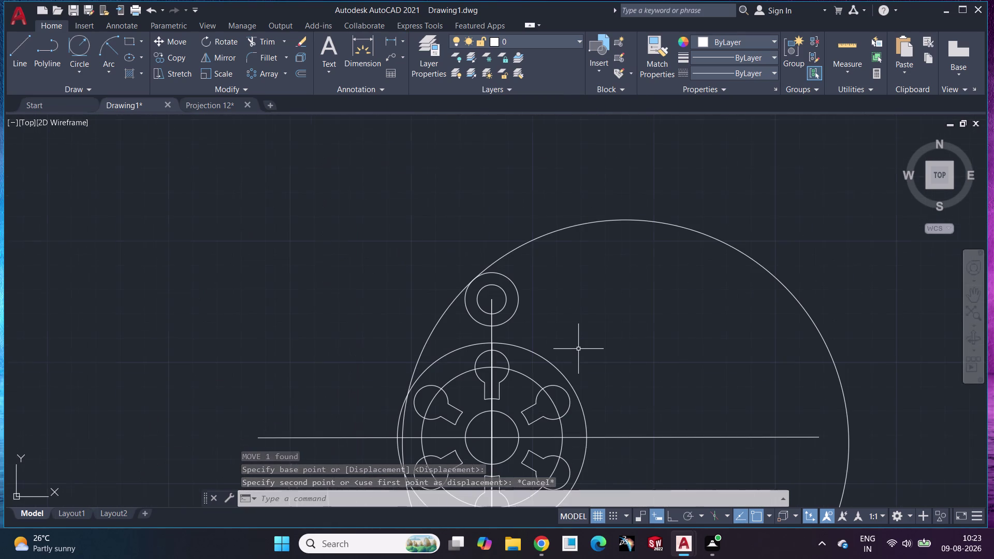
Select the large radius-92 circle and start moving it from a picked base point.
click(563, 231)
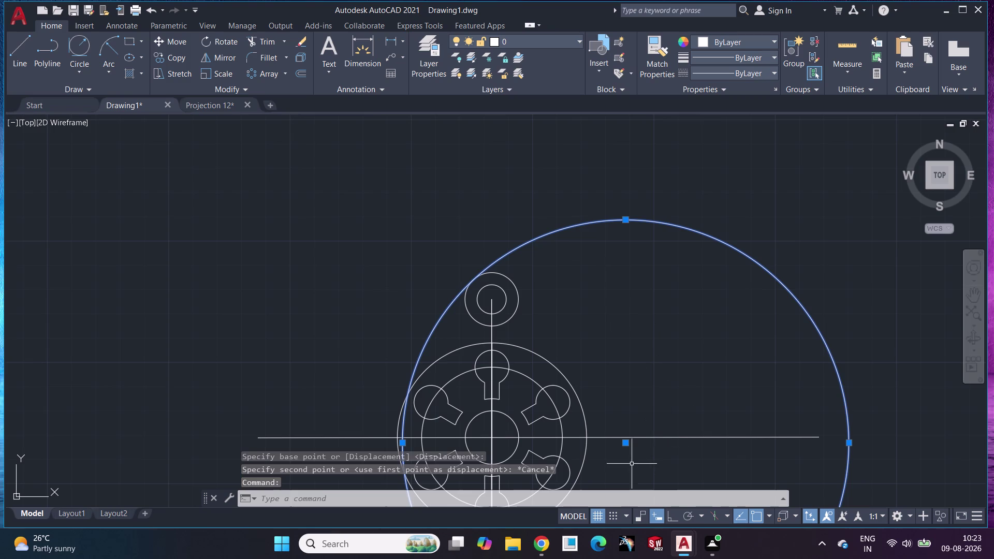
key(m)
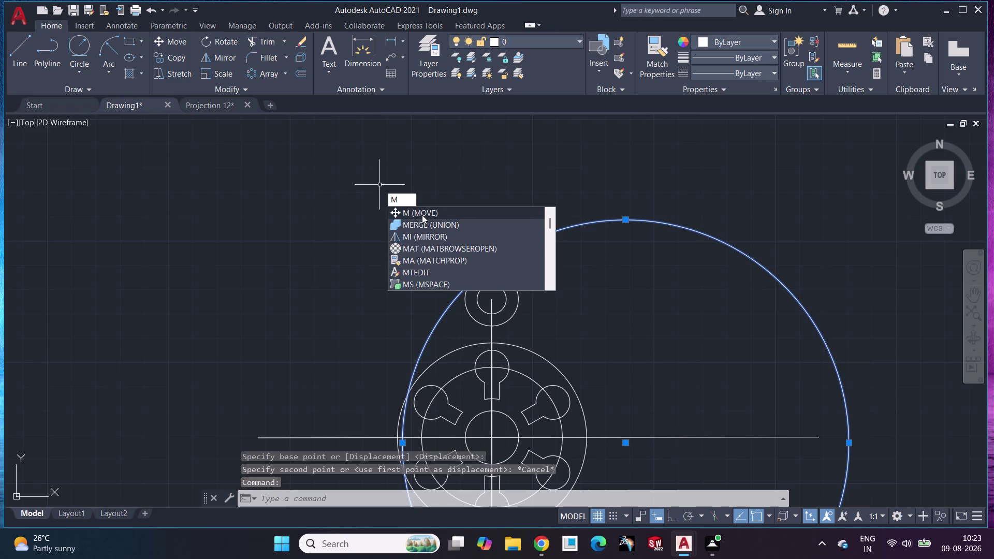
click(422, 215)
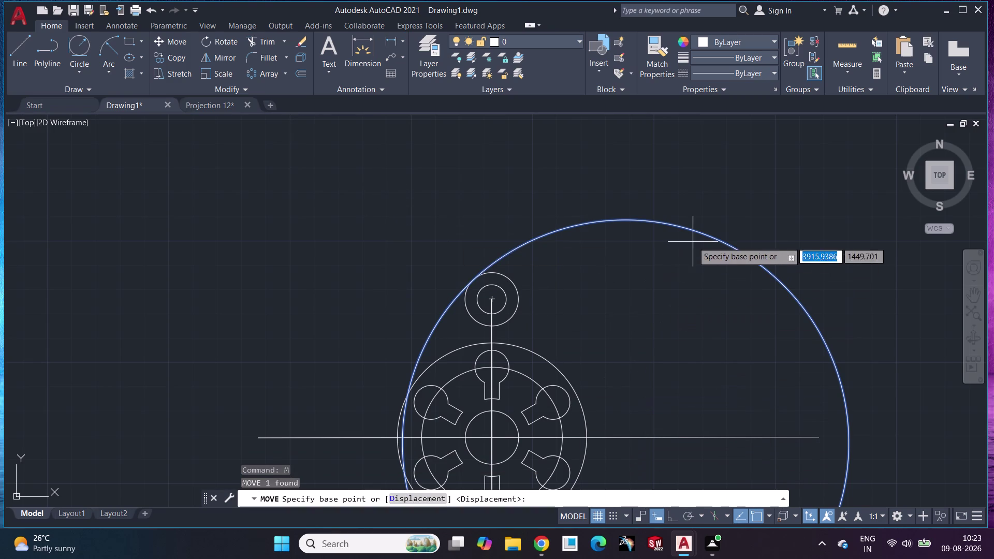
click(629, 446)
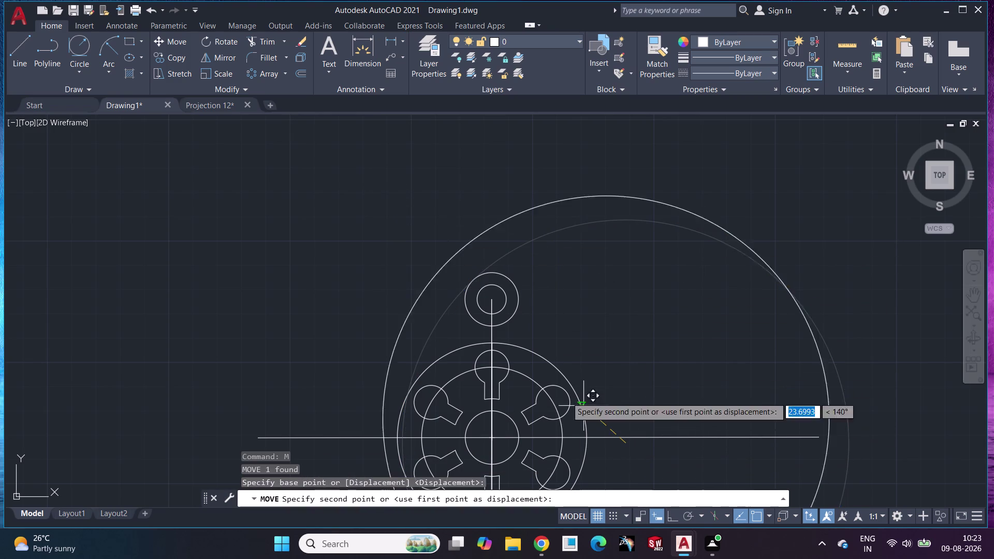
Place the large circle so its edge touches the top boss, then inspect the contact.
scroll(down, 3)
scroll(up, 3)
middle_drag(572, 411, 671, 385)
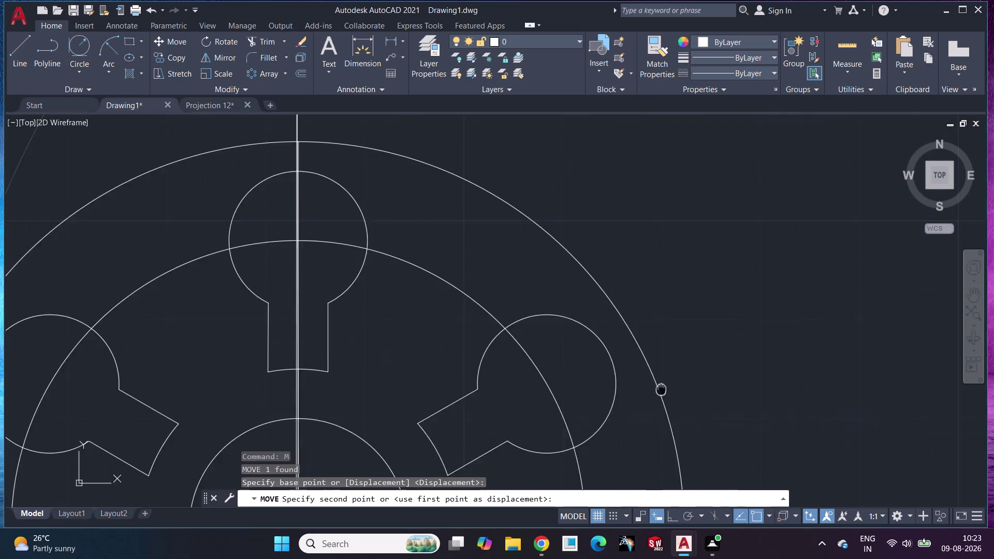
middle_drag(671, 385, 778, 269)
scroll(down, 3)
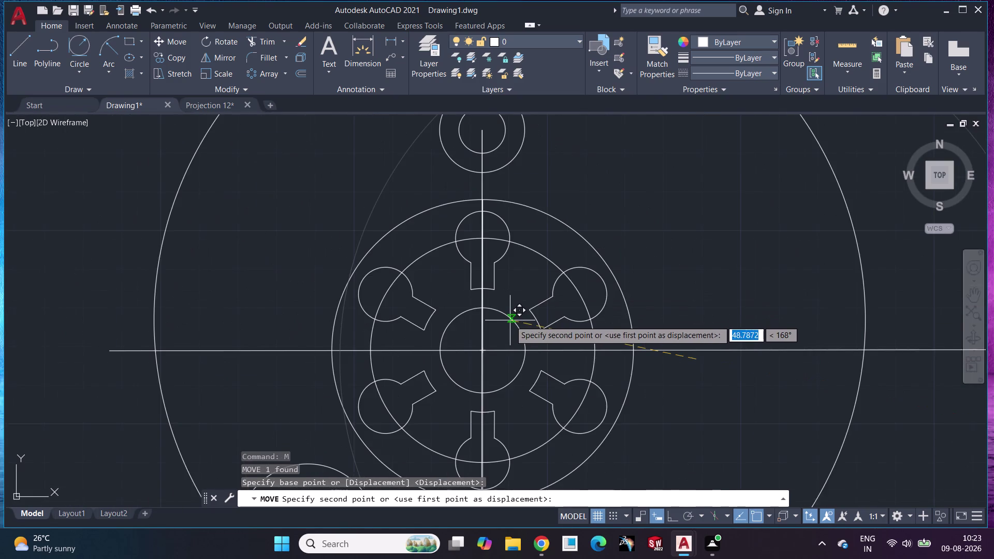
scroll(up, 3)
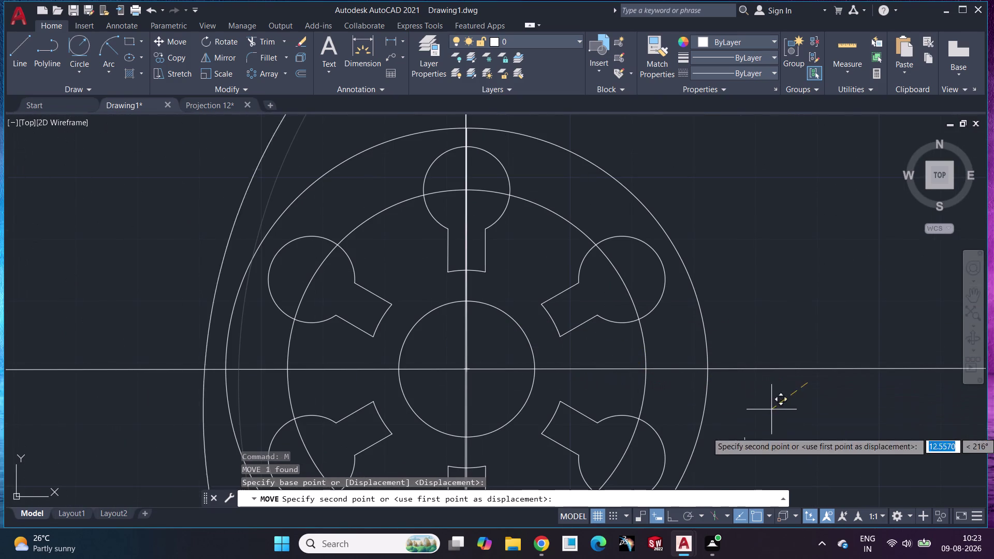
middle_drag(565, 292, 577, 410)
scroll(down, 3)
scroll(up, 3)
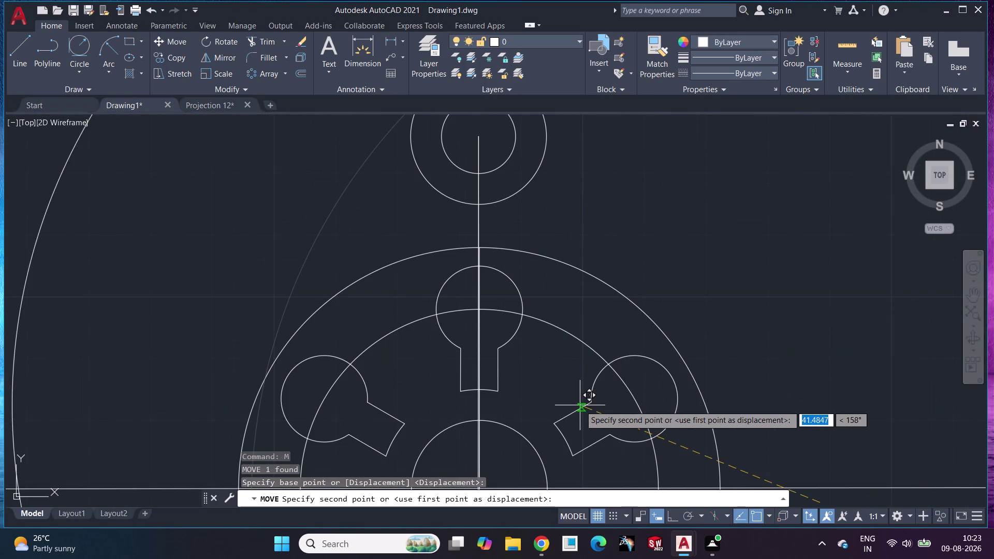
scroll(up, 3)
scroll(down, 3)
scroll(up, 3)
scroll(down, 3)
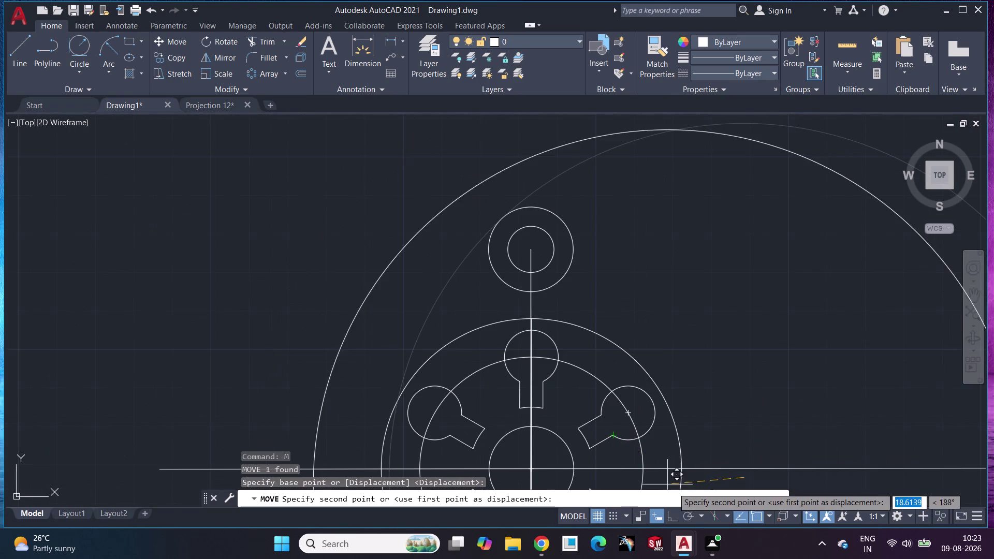
middle_drag(660, 450, 542, 266)
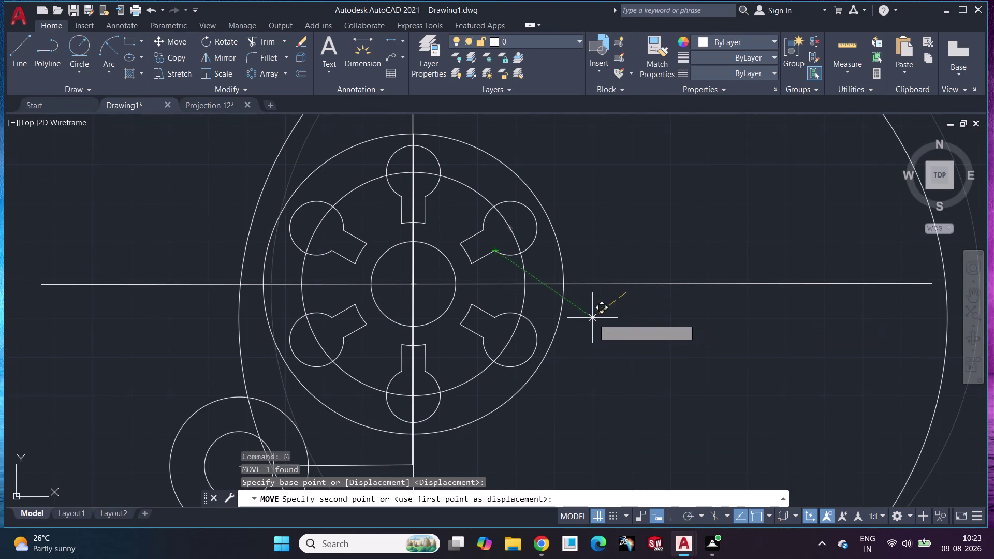
middle_drag(570, 307, 591, 408)
scroll(up, 3)
scroll(down, 3)
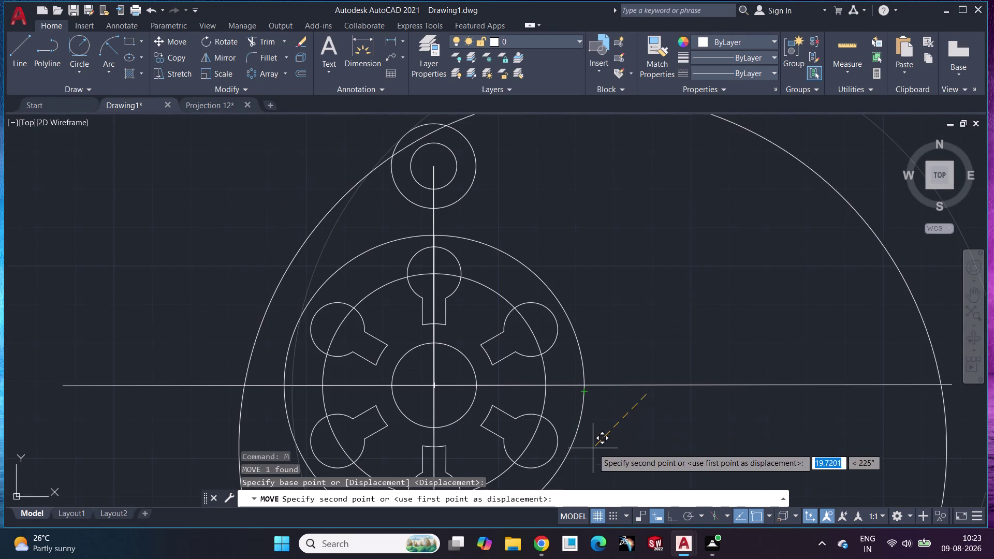
middle_drag(593, 448, 596, 349)
scroll(down, 3)
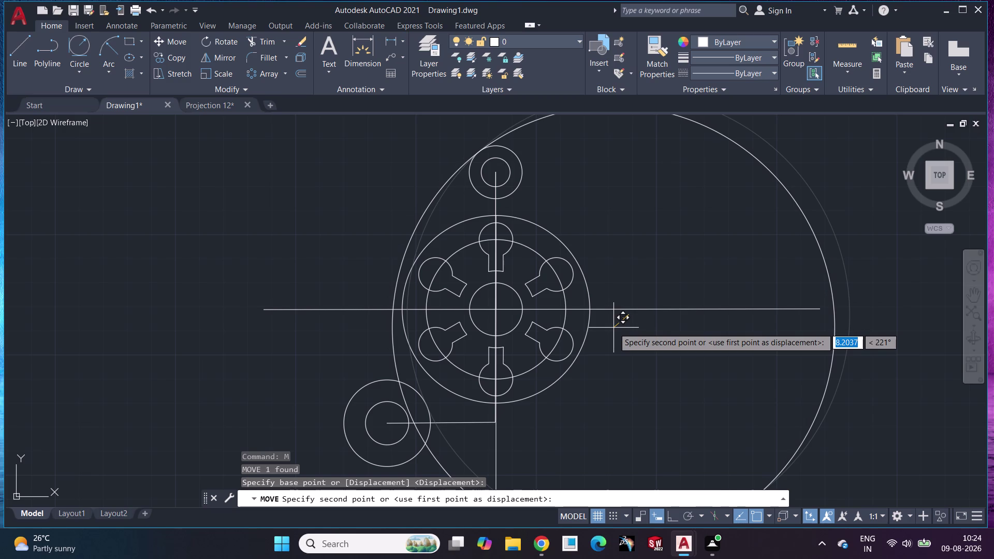
click(613, 327)
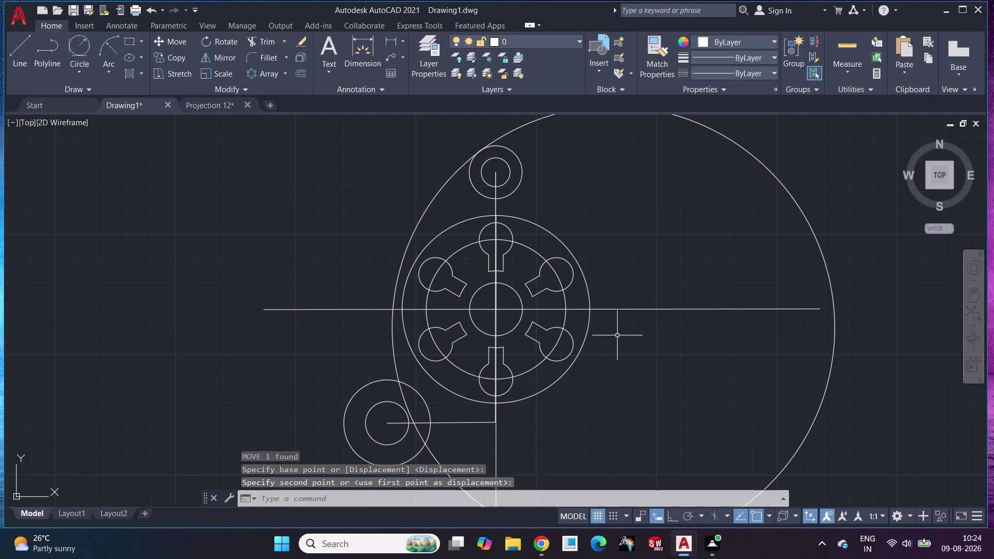
scroll(down, 3)
scroll(up, 3)
middle_drag(491, 163, 505, 280)
scroll(up, 3)
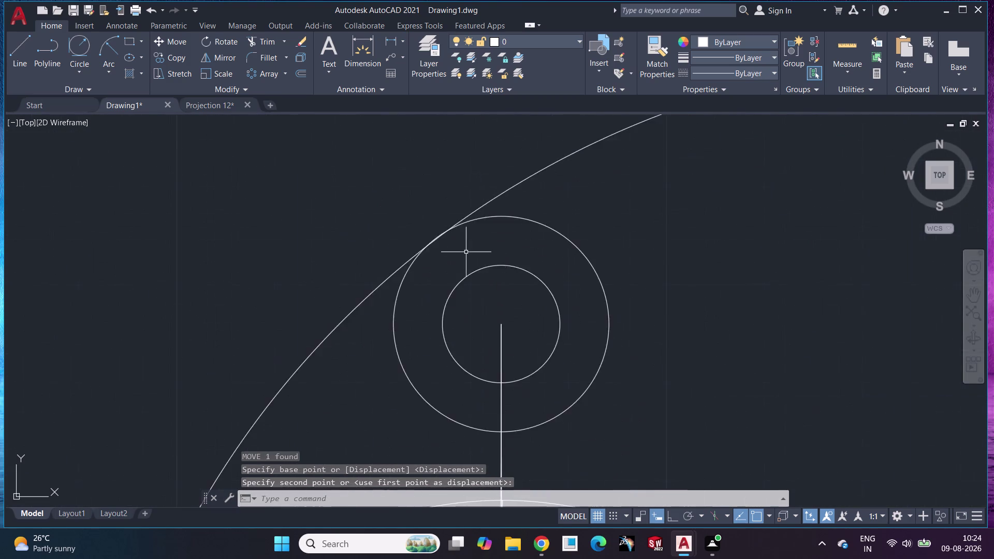
scroll(up, 3)
scroll(up, 3)
scroll(down, 3)
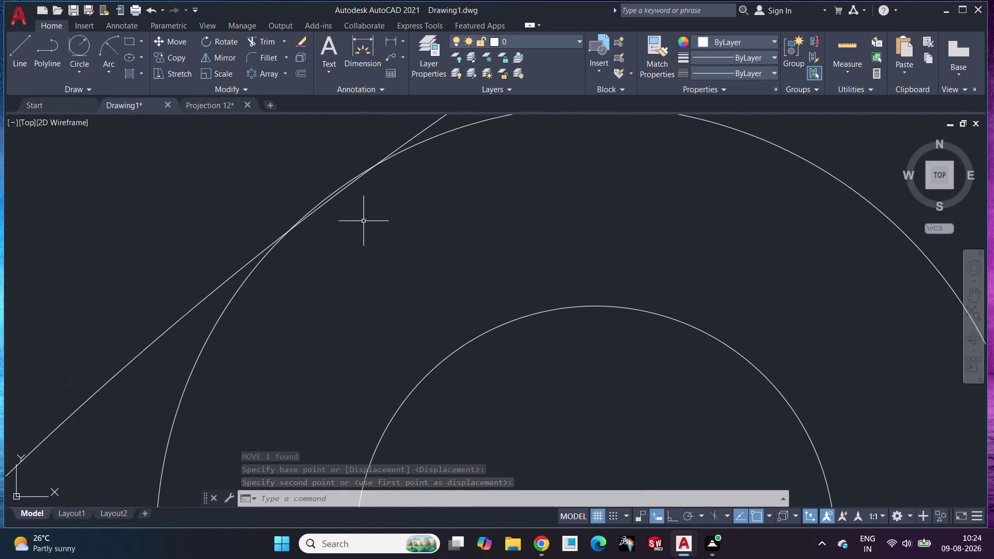
scroll(down, 3)
scroll(down, 3)
scroll(up, 3)
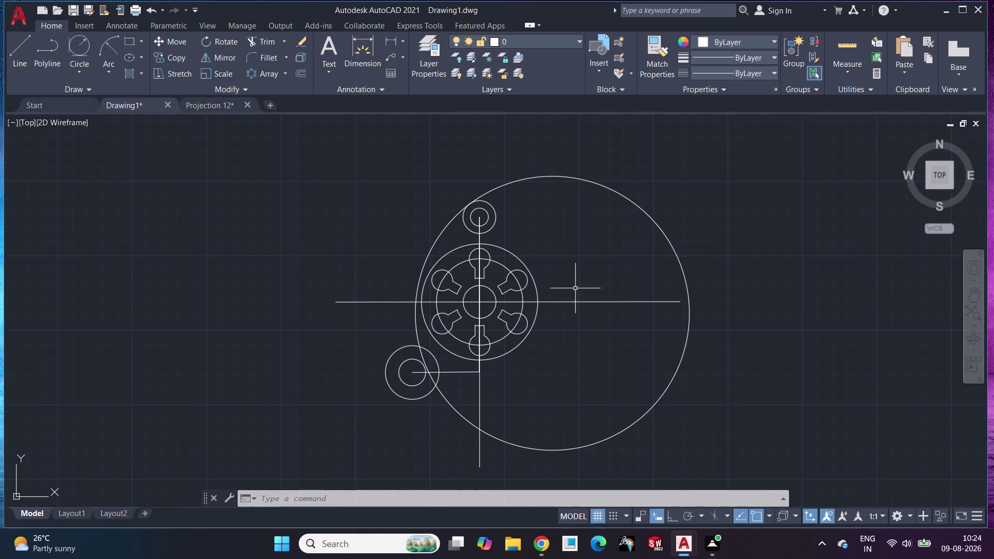
click(647, 213)
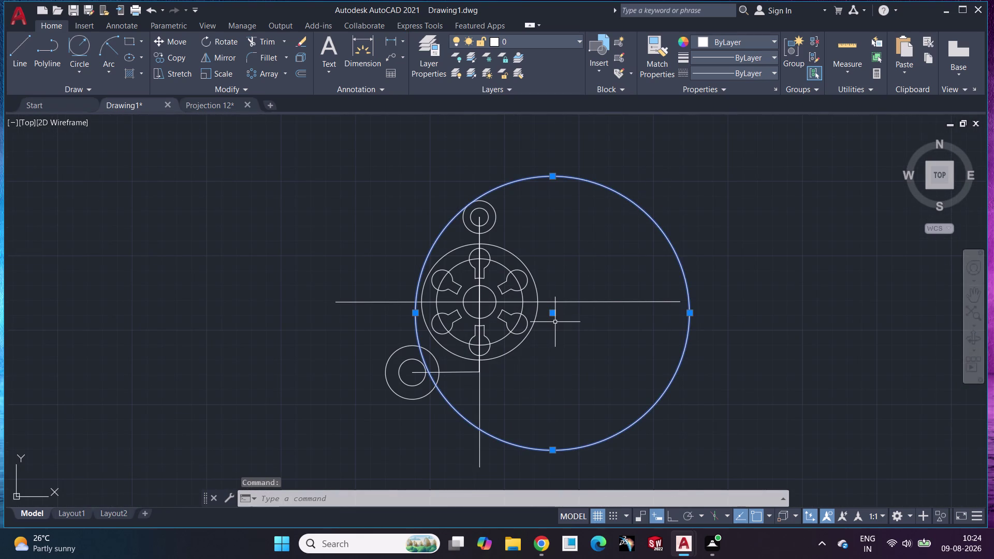
Nudge the large circle slightly left by its centre grip, then restart MOVE on it.
drag(553, 315, 541, 300)
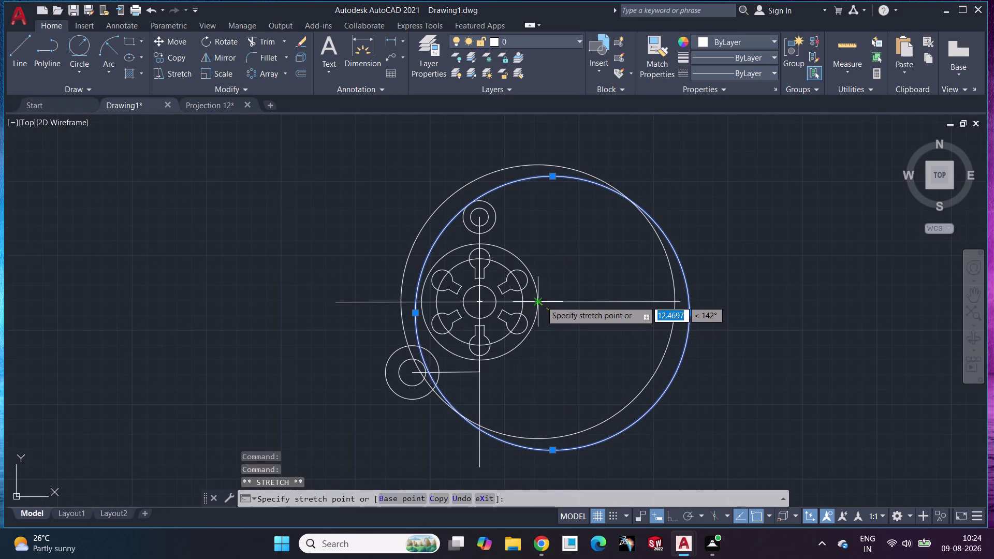
drag(541, 300, 553, 310)
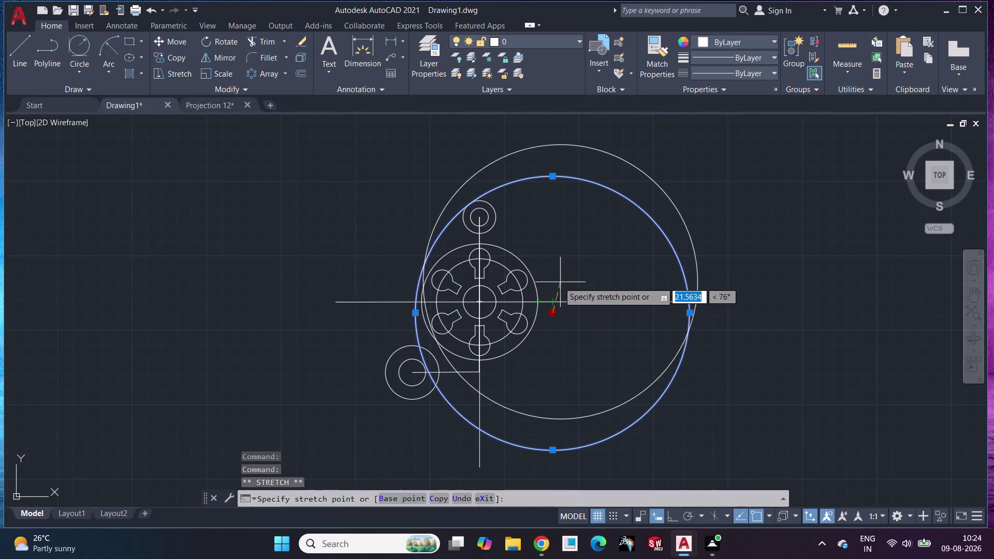
click(545, 317)
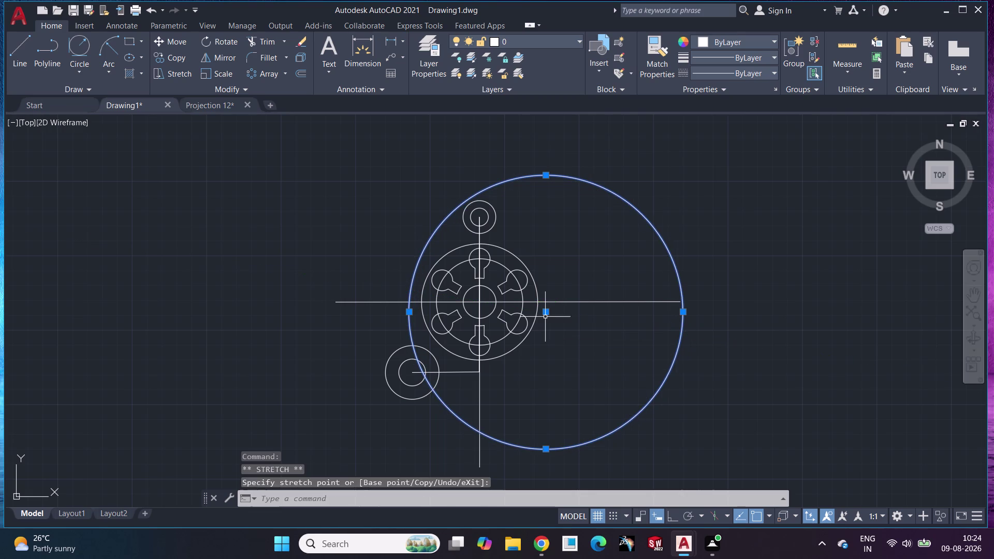
scroll(down, 3)
scroll(up, 3)
click(600, 251)
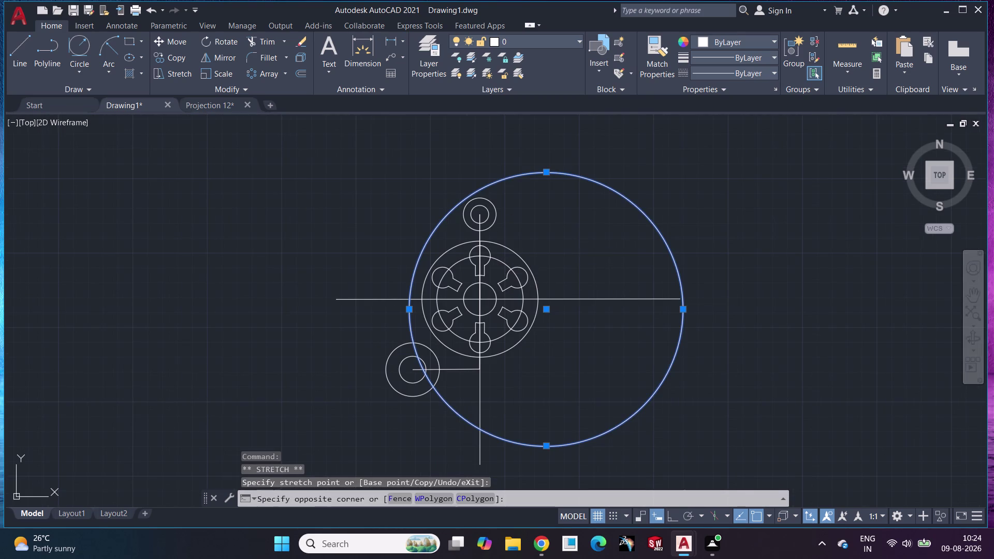
key(Escape)
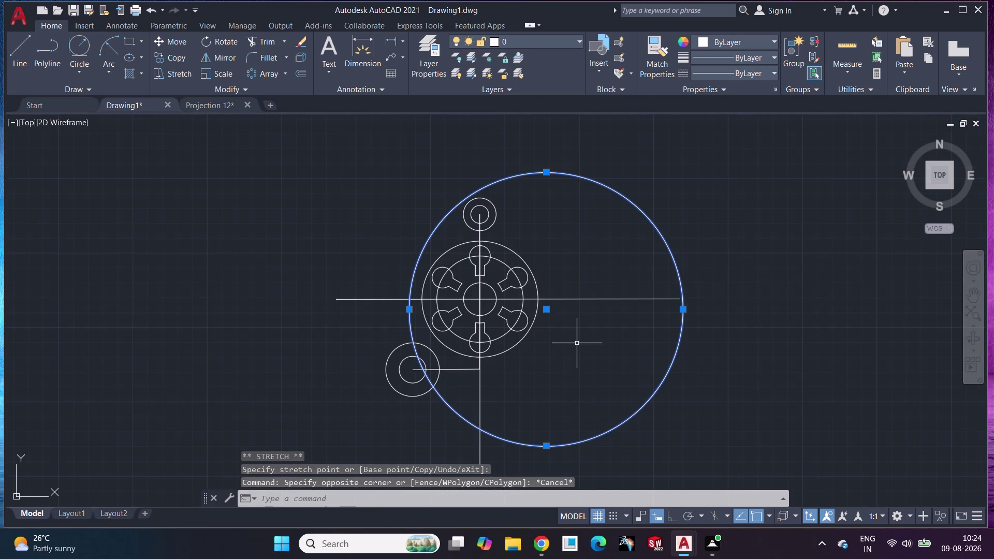
key(m)
click(616, 366)
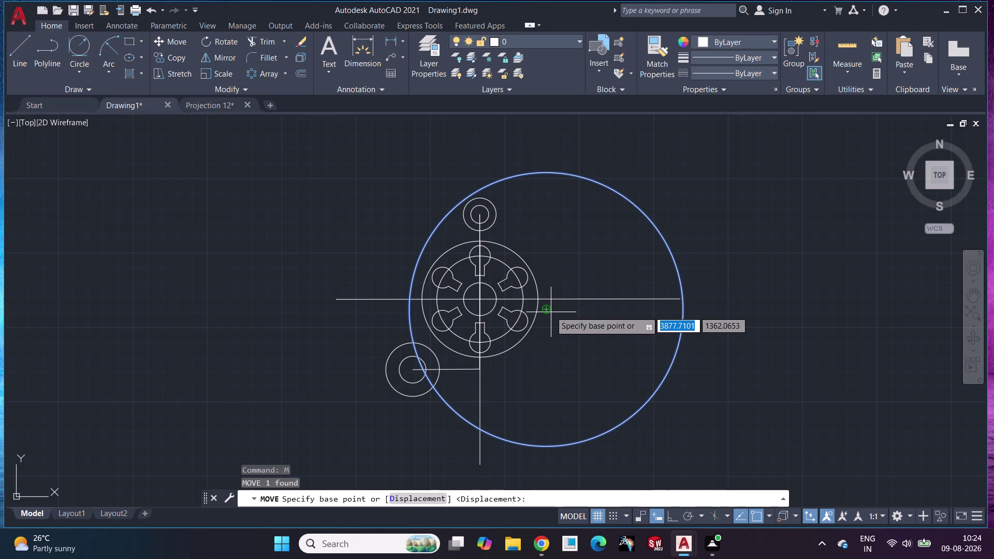
Set the move base point on the large circle and survey the top boss area.
click(548, 310)
scroll(down, 3)
scroll(up, 3)
scroll(up, 3)
middle_drag(528, 288, 604, 427)
scroll(up, 3)
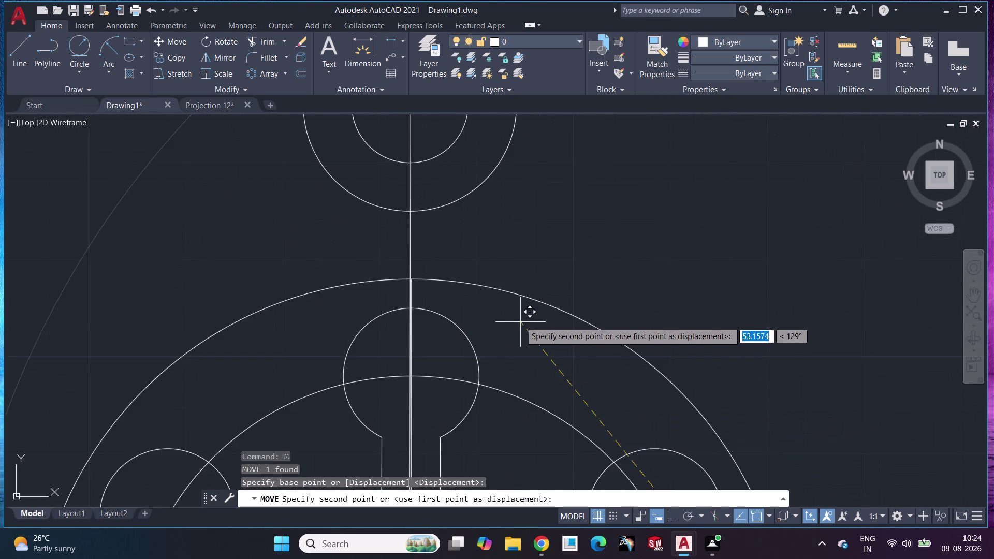
scroll(up, 3)
middle_drag(523, 321, 653, 498)
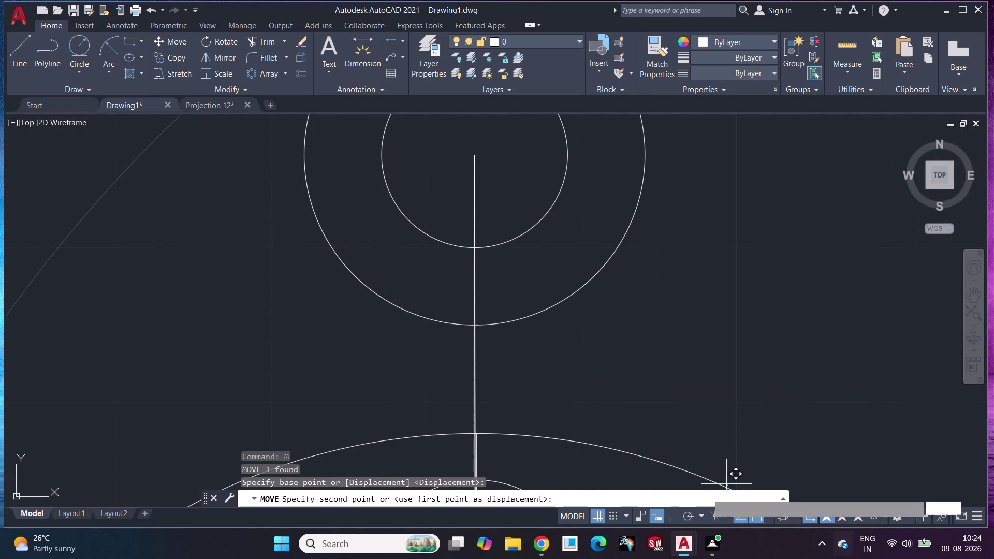
scroll(down, 3)
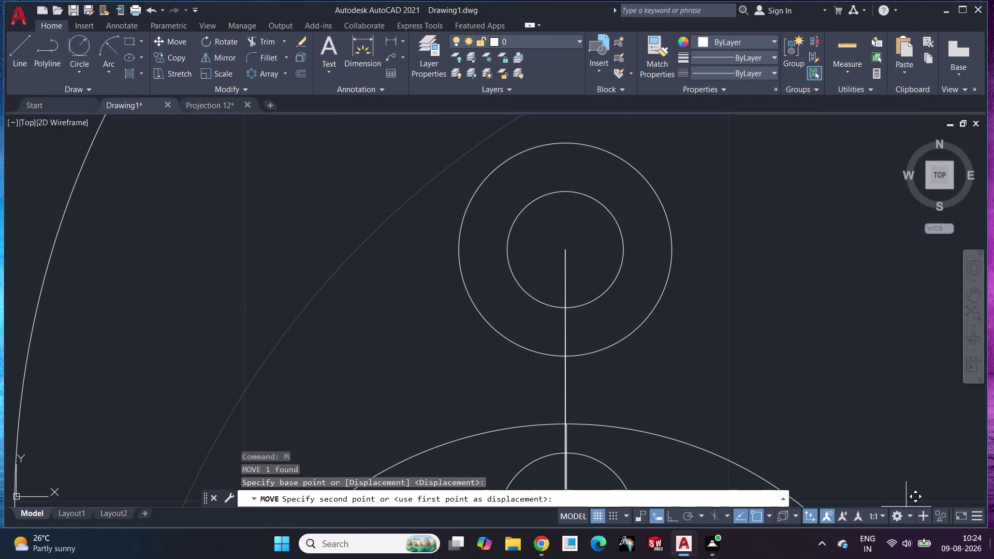
scroll(up, 3)
scroll(down, 3)
scroll(down, 3)
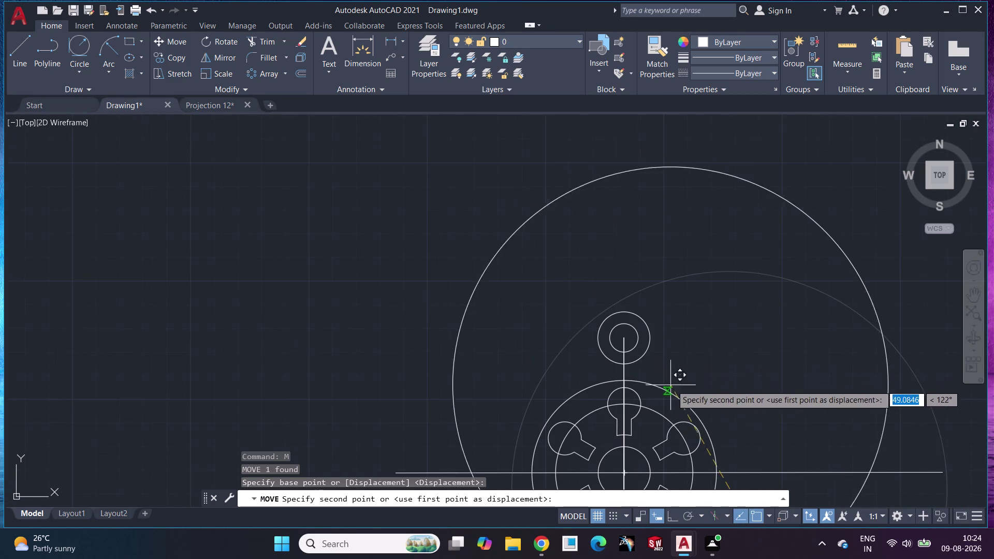
middle_drag(673, 430, 296, 216)
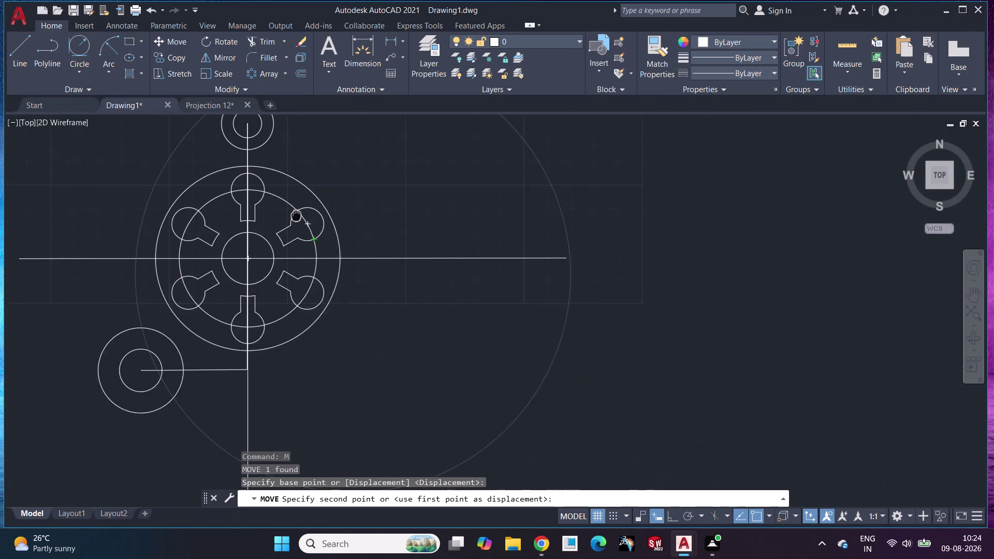
middle_drag(296, 216, 490, 318)
scroll(down, 3)
scroll(up, 3)
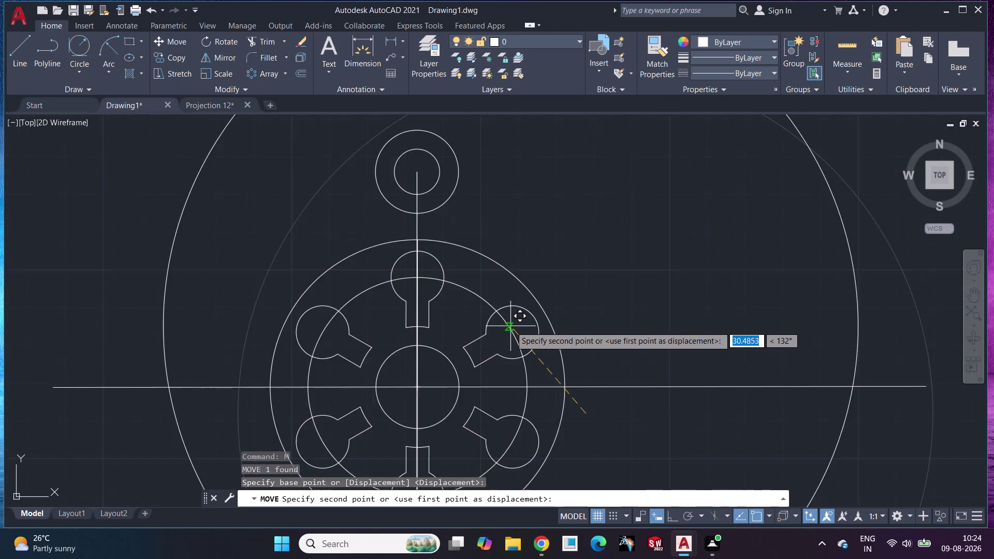
scroll(up, 3)
middle_drag(494, 316, 577, 496)
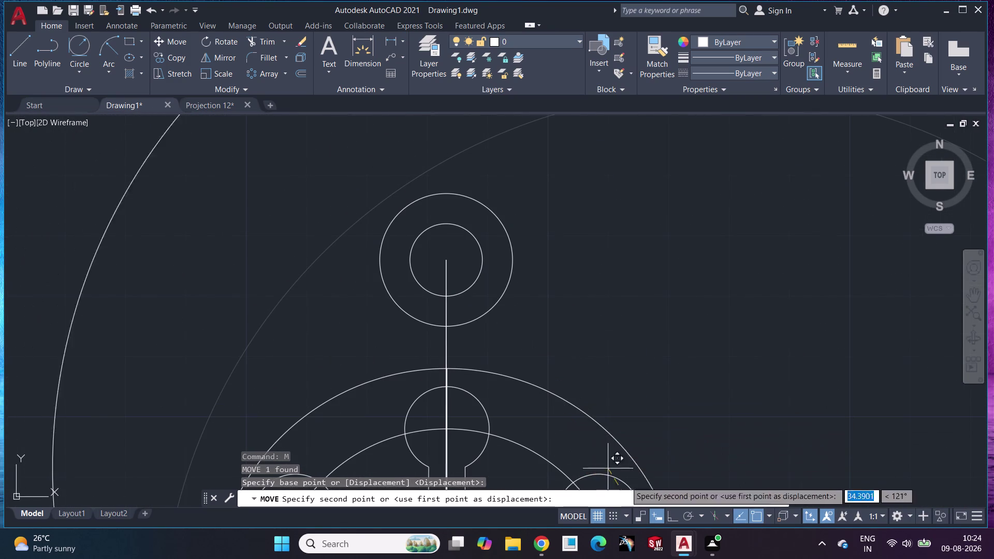
scroll(down, 3)
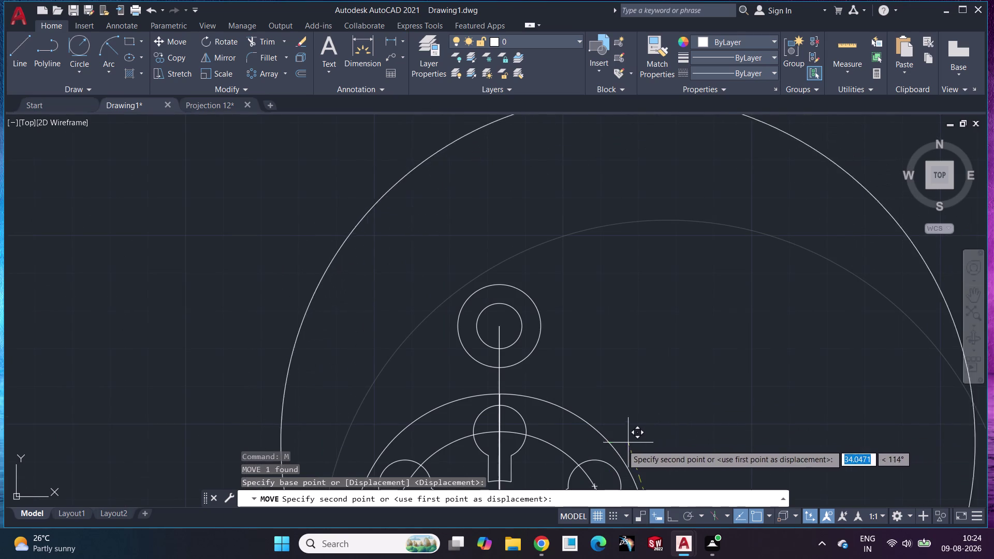
scroll(down, 3)
scroll(up, 3)
middle_drag(589, 398, 543, 277)
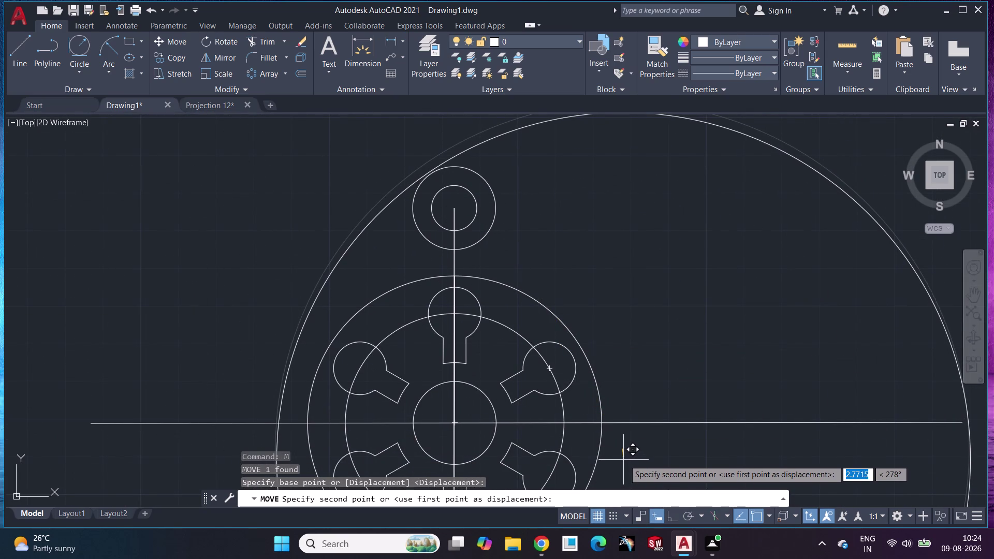
Drop the large circle so its edge runs close to the top boss, checking the fit.
click(626, 461)
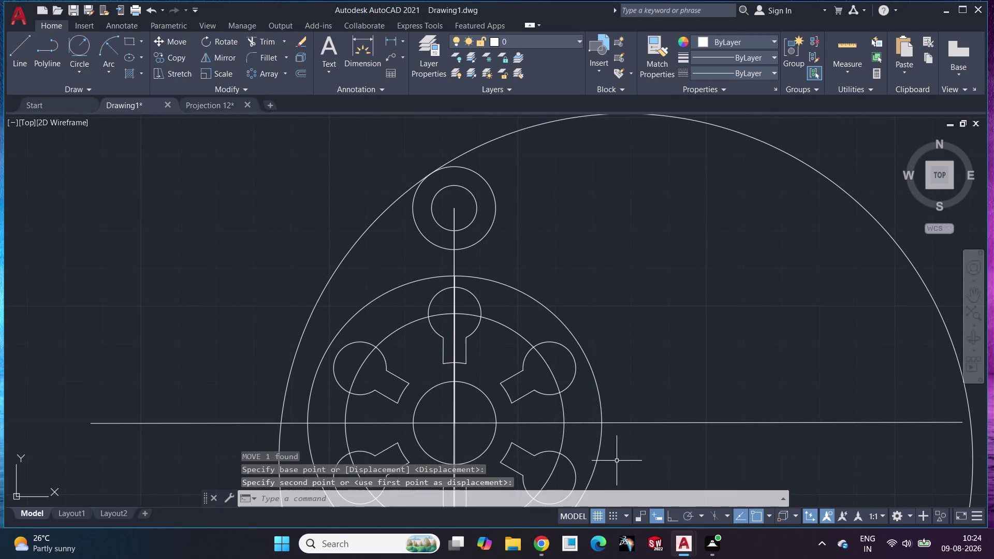
scroll(down, 3)
scroll(up, 3)
middle_drag(463, 232, 519, 427)
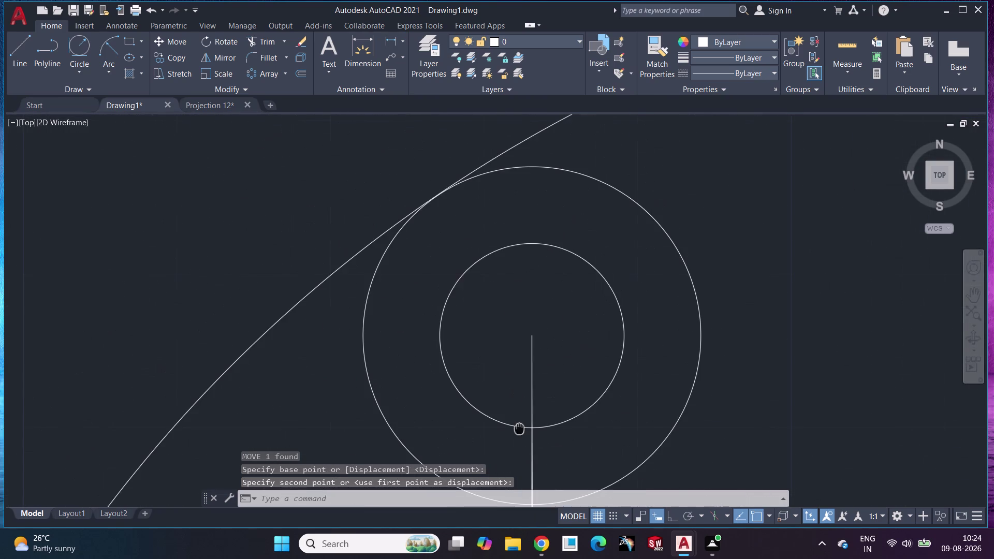
scroll(up, 3)
scroll(up, 3)
middle_drag(455, 253, 520, 416)
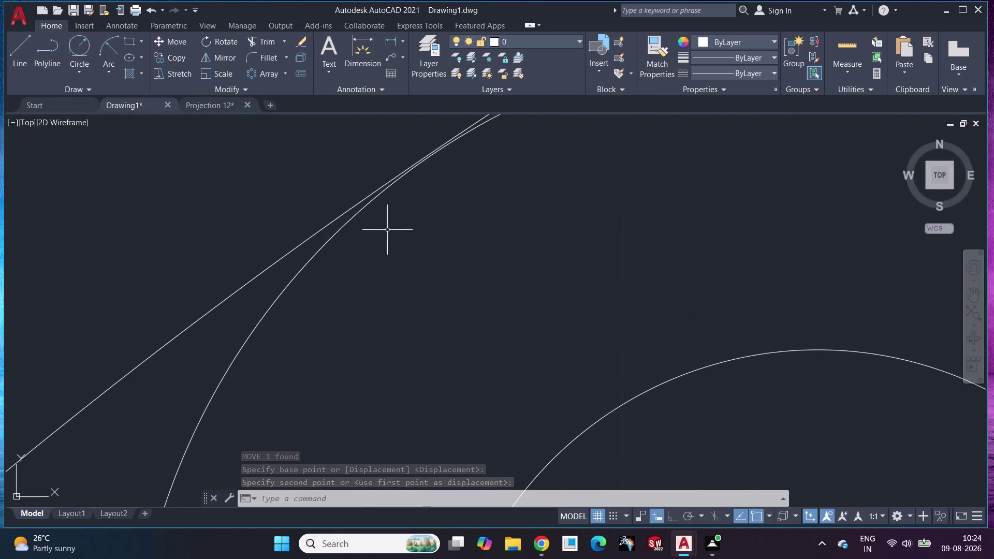
click(334, 219)
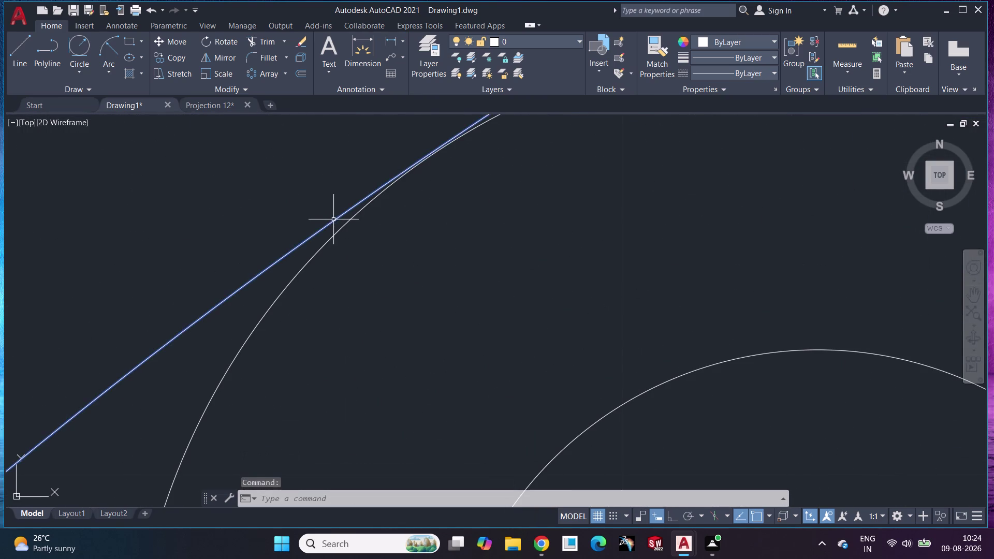
Clear the current selection and zoom out to see the whole plate.
drag(334, 220, 338, 232)
click(409, 260)
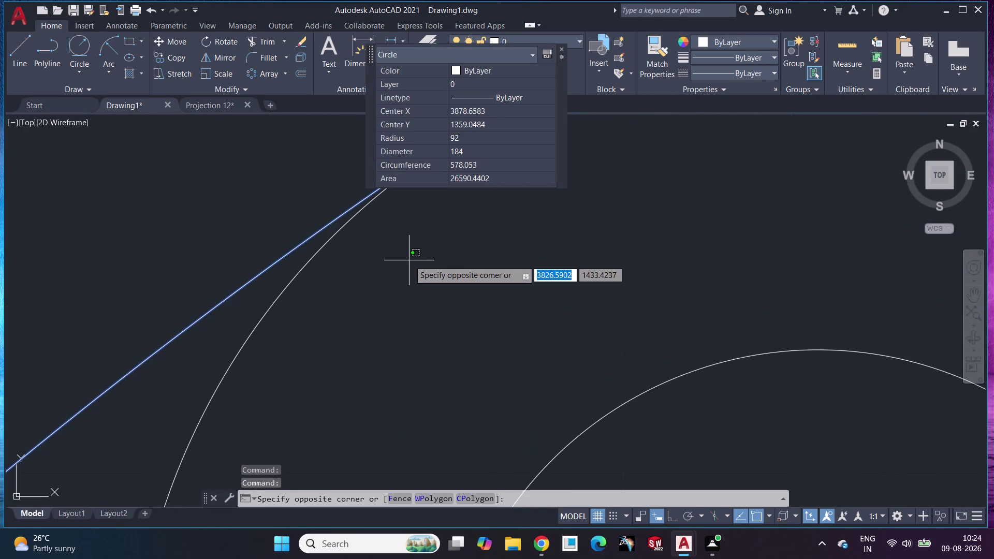
key(Escape)
key(Escape)
scroll(down, 3)
scroll(up, 3)
scroll(down, 3)
scroll(up, 3)
scroll(down, 3)
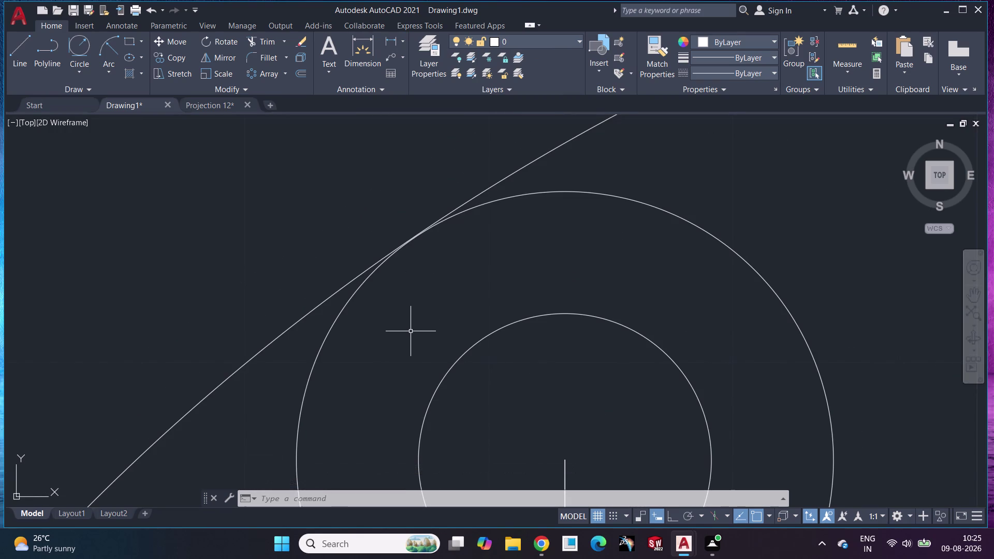
scroll(down, 3)
scroll(up, 3)
scroll(down, 3)
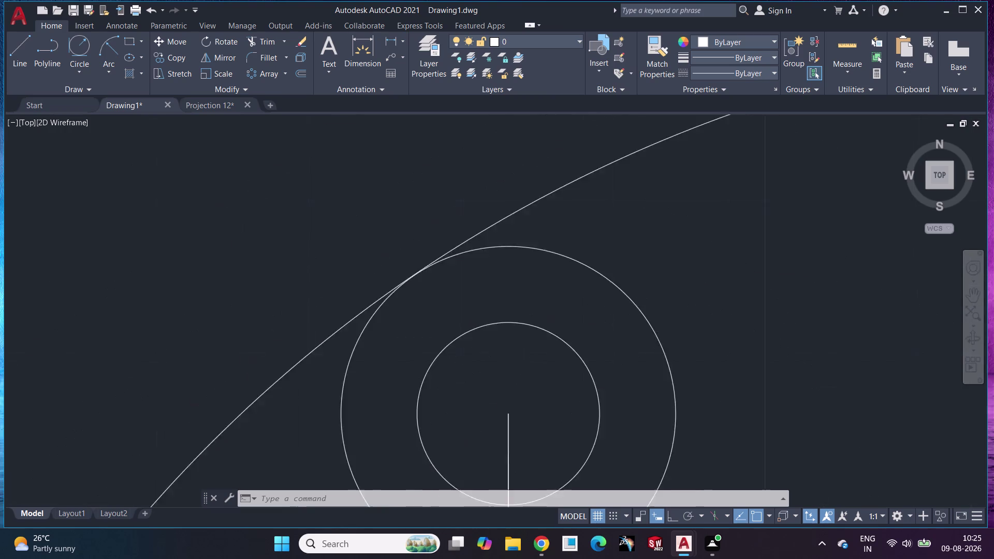
scroll(down, 3)
Erase the oversized radius-92 circle and recentre the plate in the view.
click(567, 268)
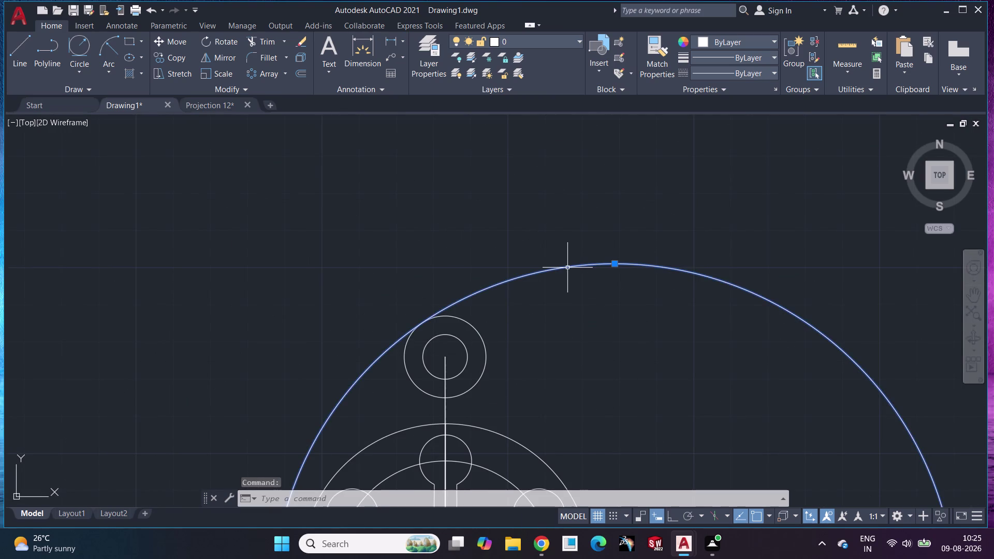
key(Delete)
middle_drag(554, 341, 561, 0)
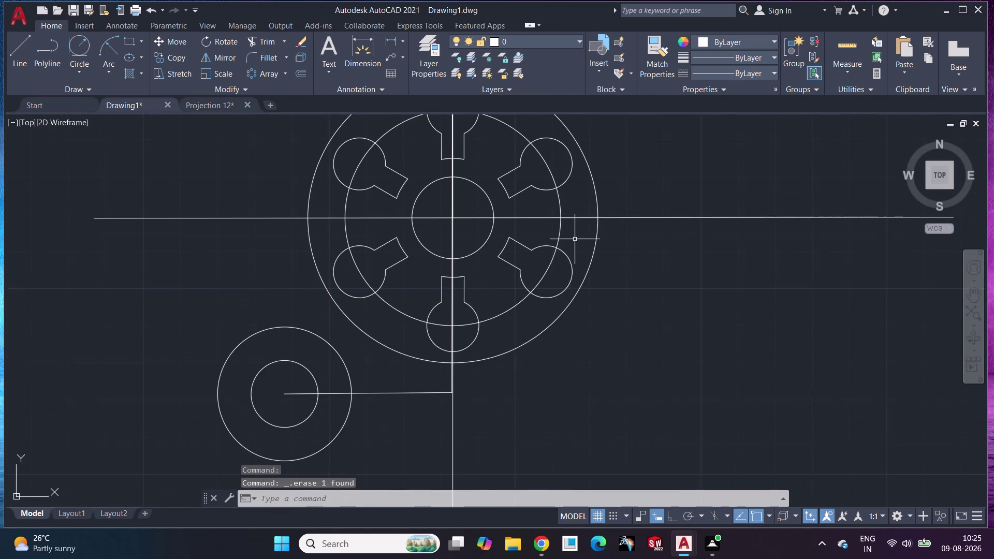
middle_drag(579, 245, 574, 324)
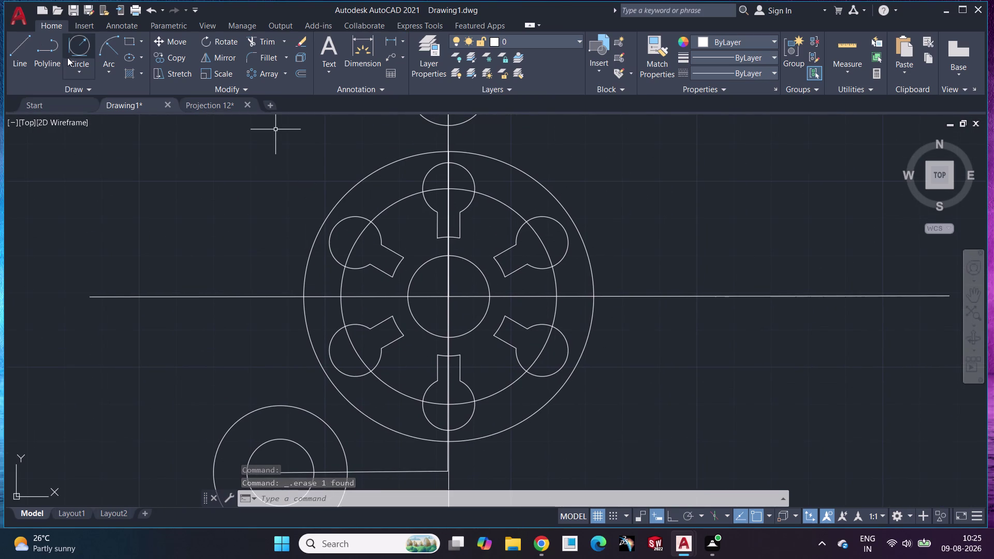
Draw a radius-92 circle centred on the plate centre.
click(78, 76)
click(95, 124)
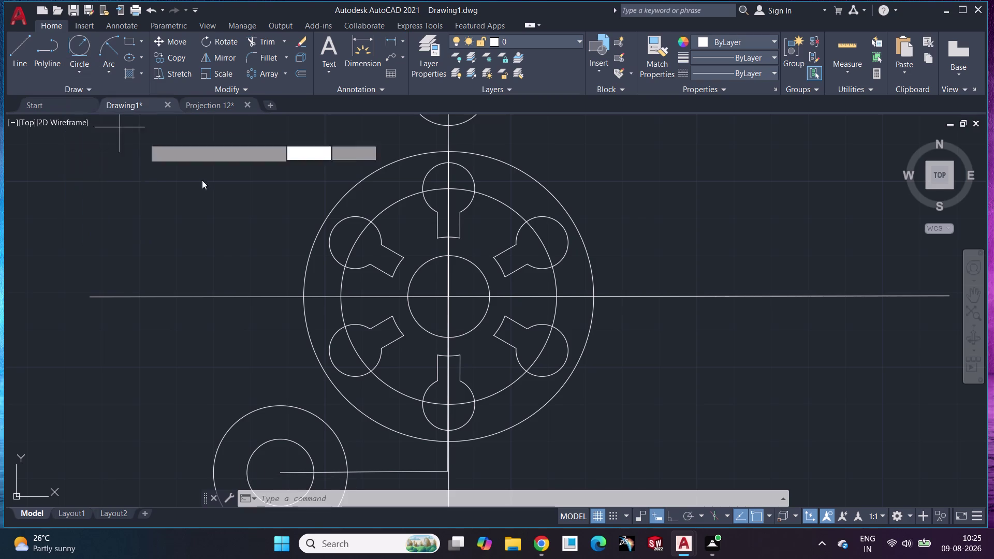
click(449, 295)
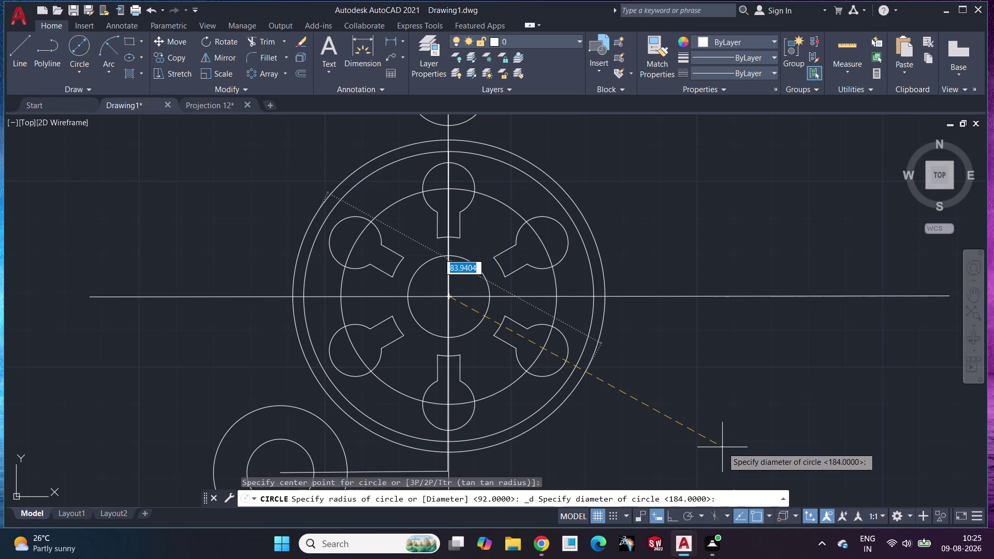
text(92)
key(Return)
middle_drag(751, 274, 762, 302)
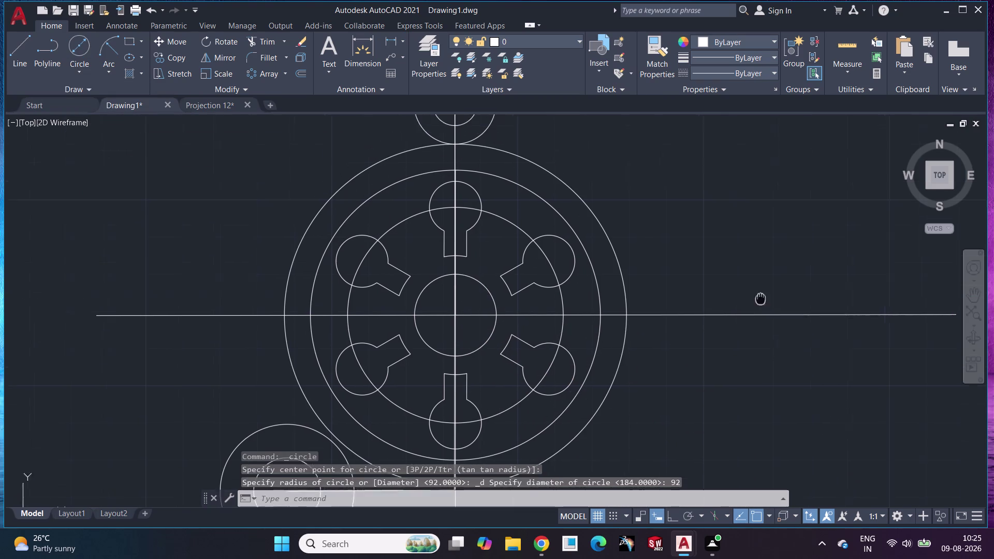
middle_drag(762, 303, 785, 384)
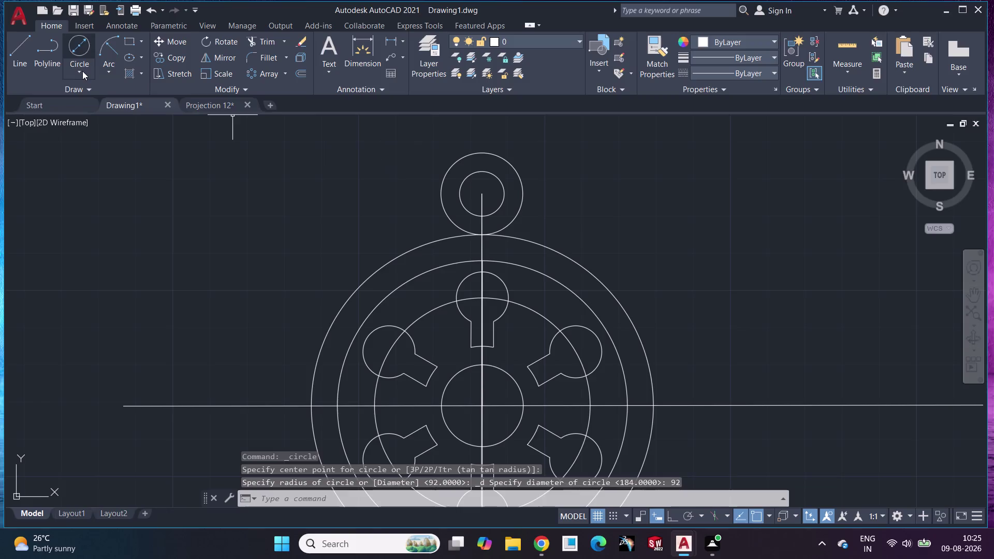
Draw a Tan, Tan, Radius circle of radius 92 touching the outer circle and top boss.
click(81, 73)
click(124, 199)
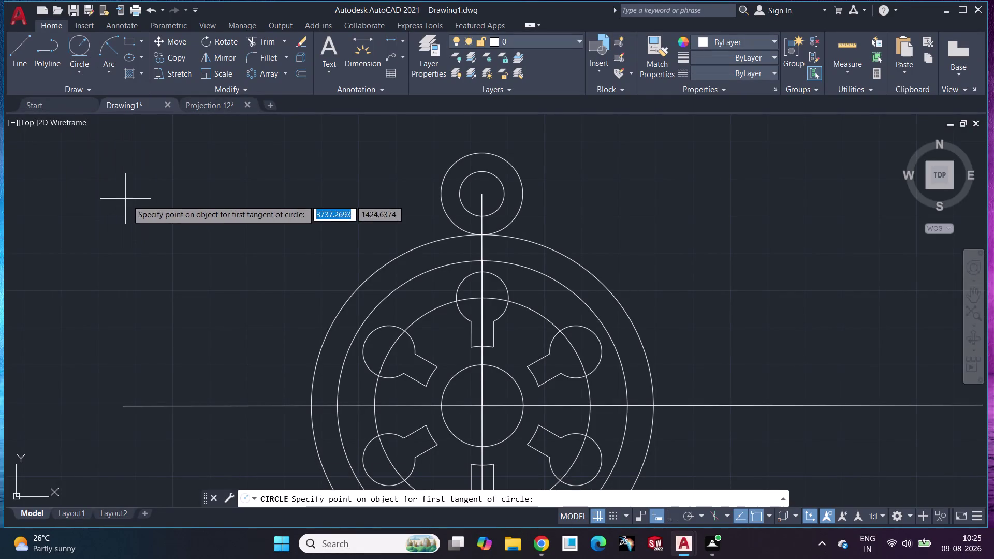
click(358, 288)
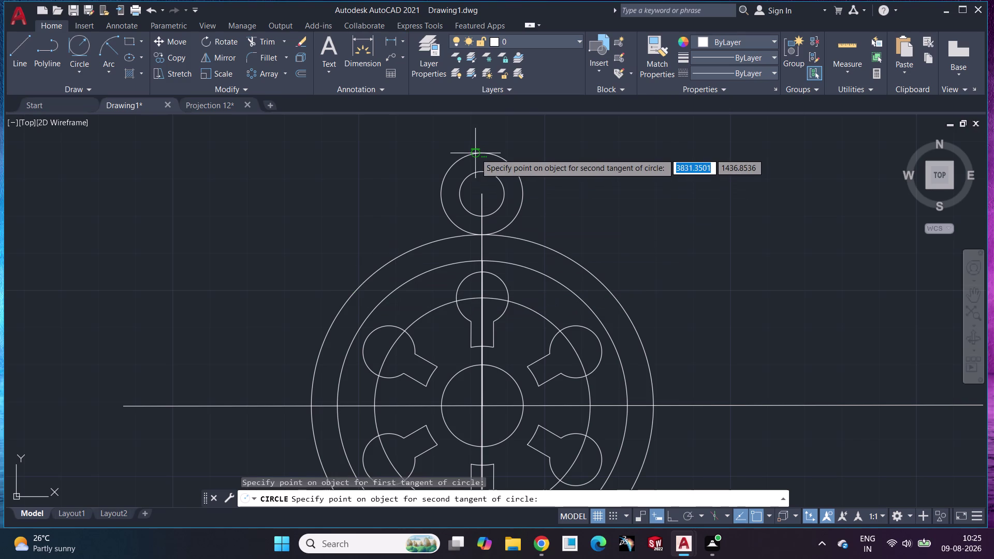
click(475, 153)
key(9)
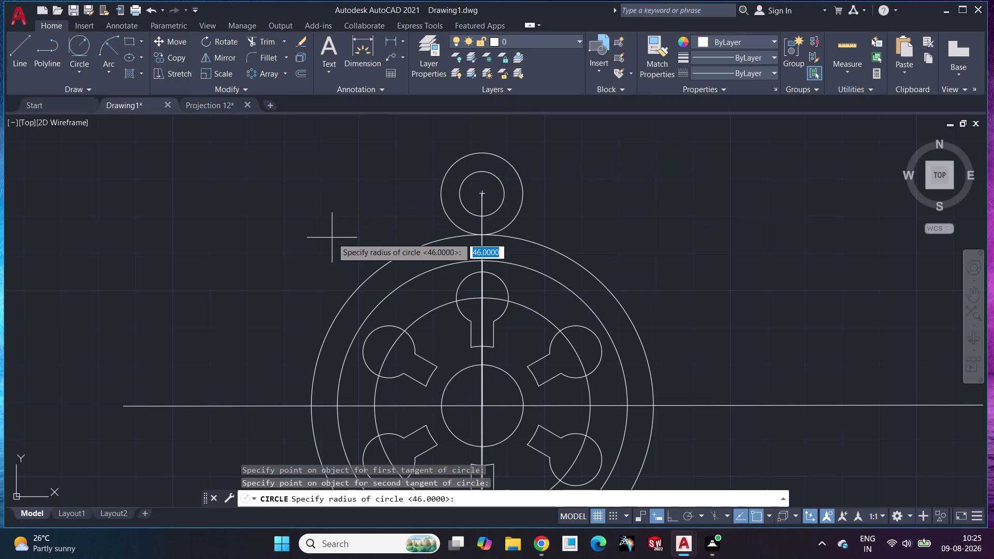
key(2)
key(Return)
click(297, 212)
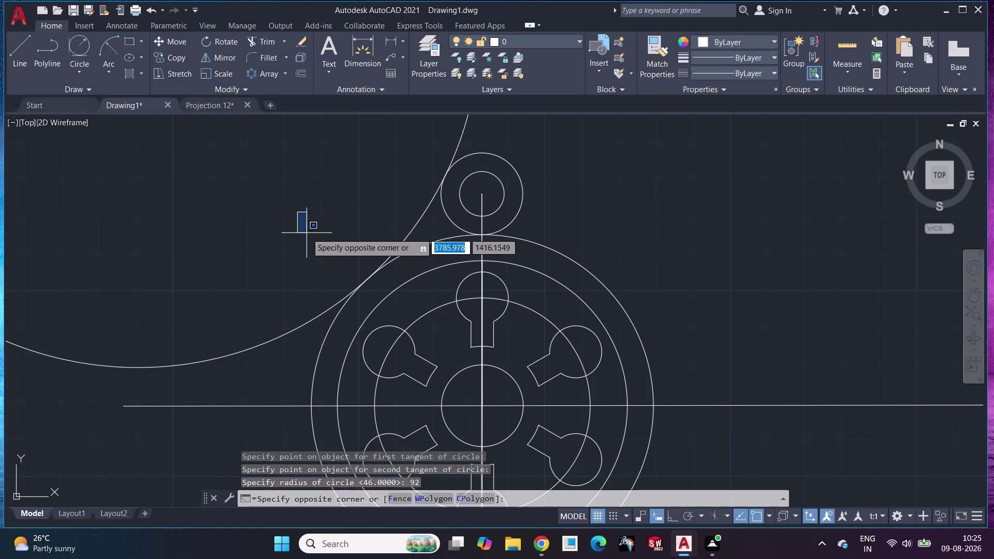
scroll(down, 3)
key(Escape)
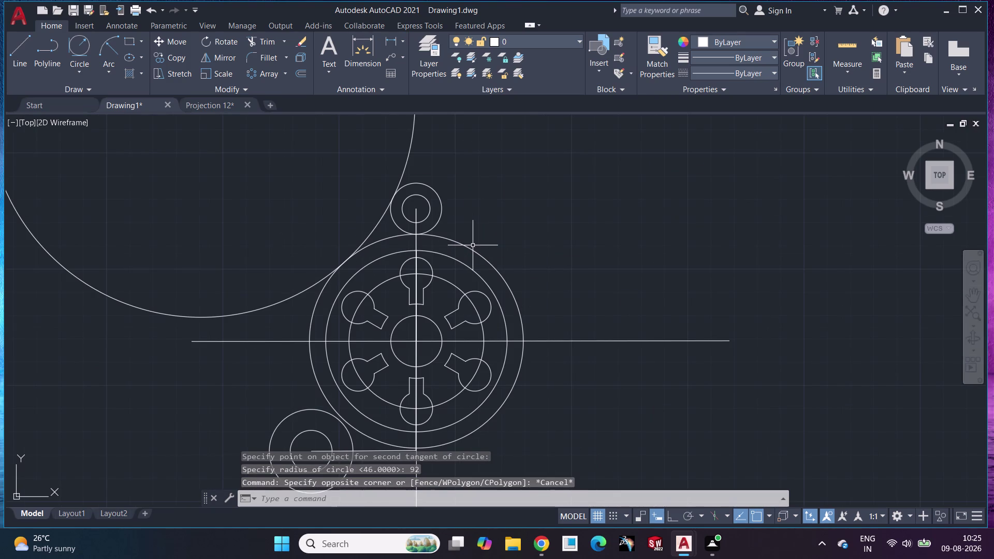
click(473, 247)
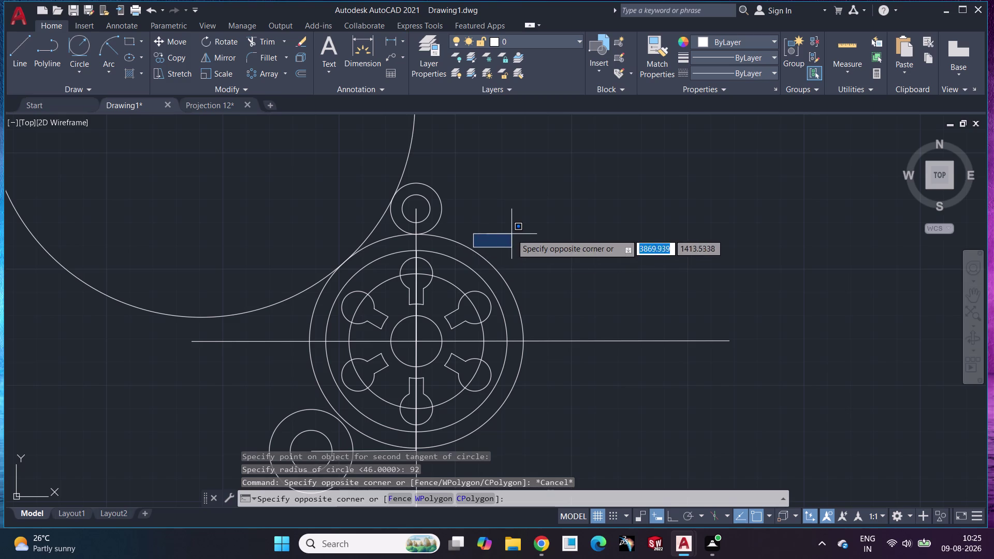
key(Escape)
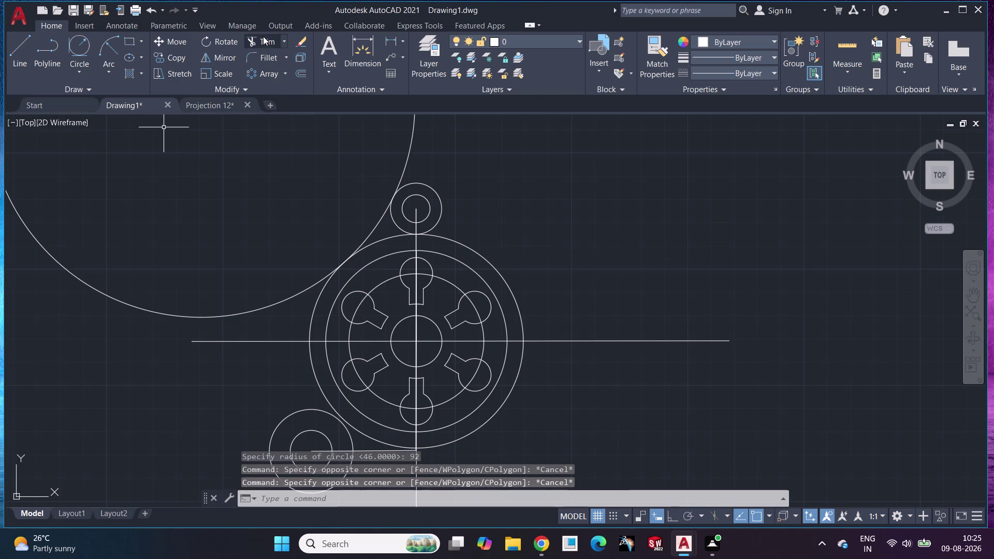
Trim three excess portions off the radius-92 tangent circle.
click(263, 36)
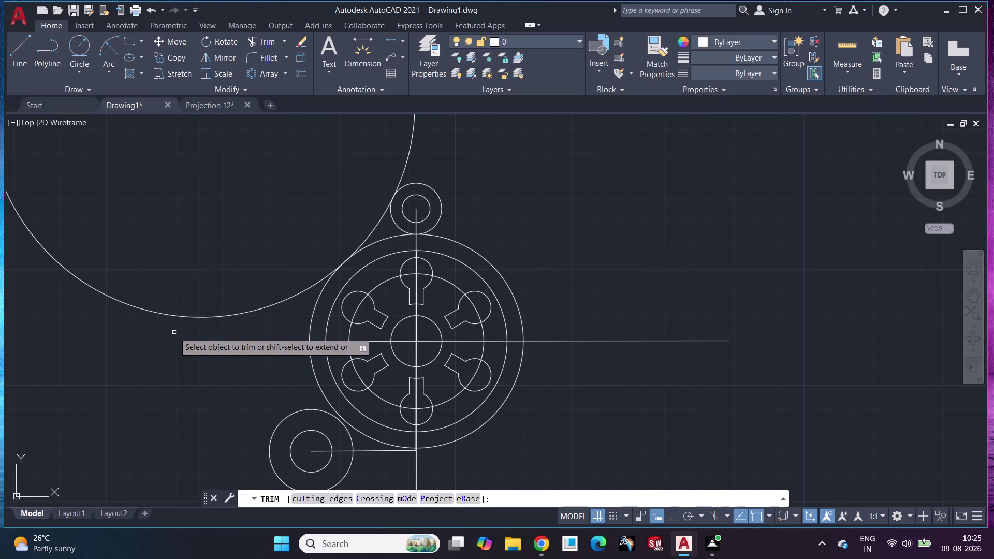
click(192, 316)
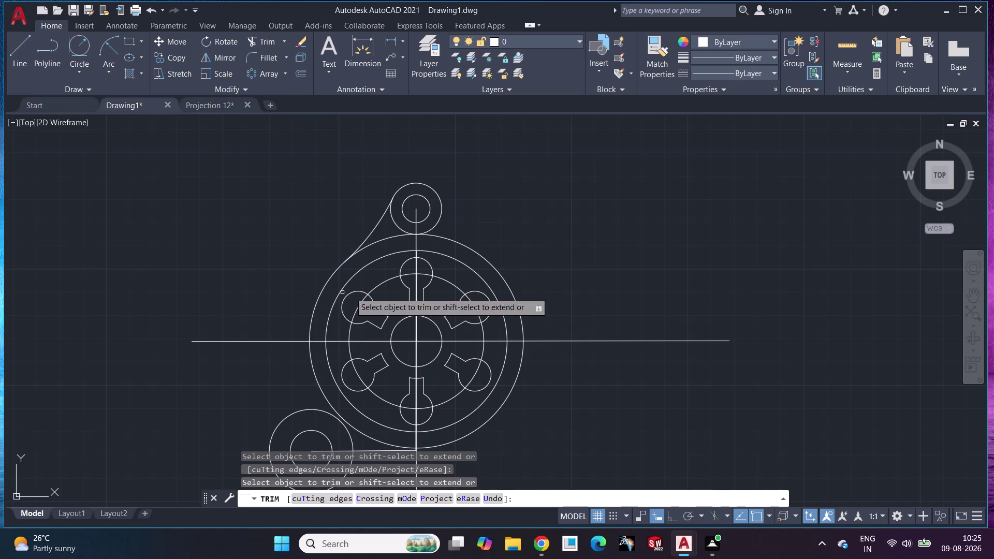
scroll(down, 3)
scroll(up, 3)
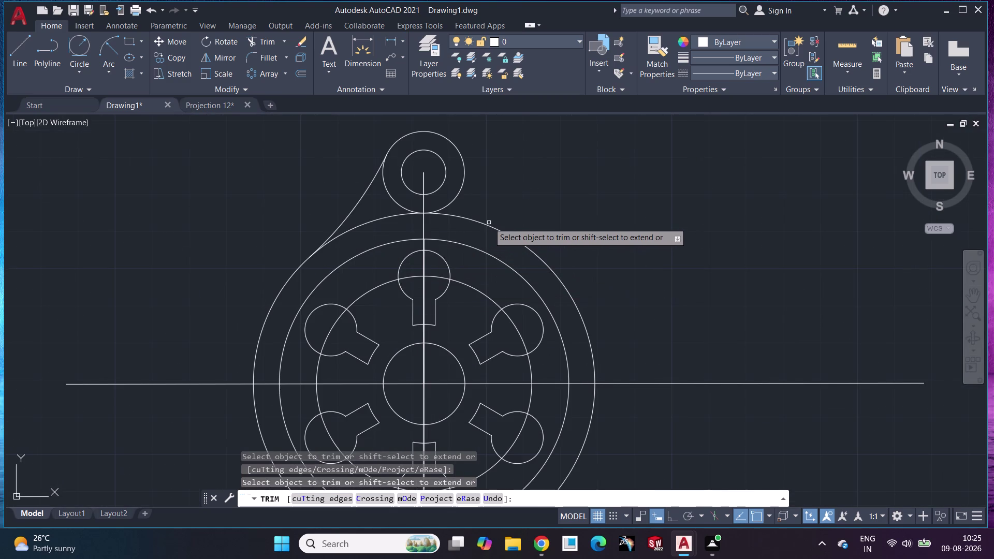
click(488, 226)
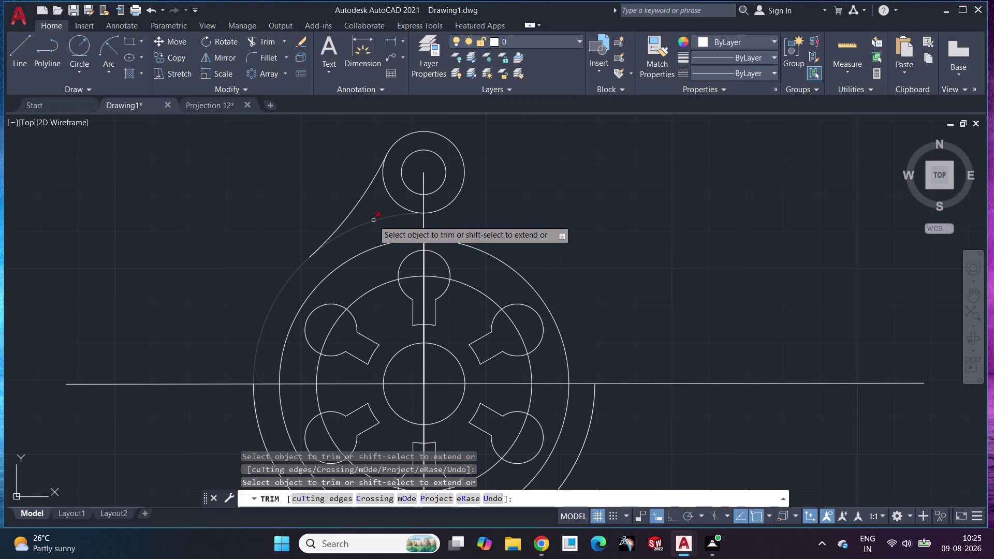
click(591, 420)
Finish trimming and check the arc running from the top boss to the lower-left boss.
middle_drag(591, 420, 693, 223)
scroll(up, 3)
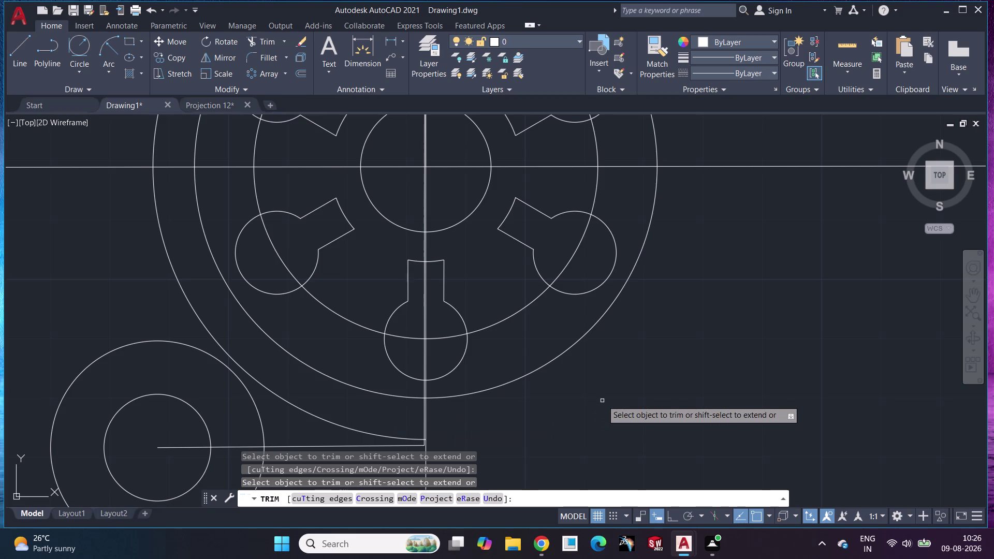
scroll(up, 3)
scroll(down, 3)
middle_drag(629, 380, 609, 484)
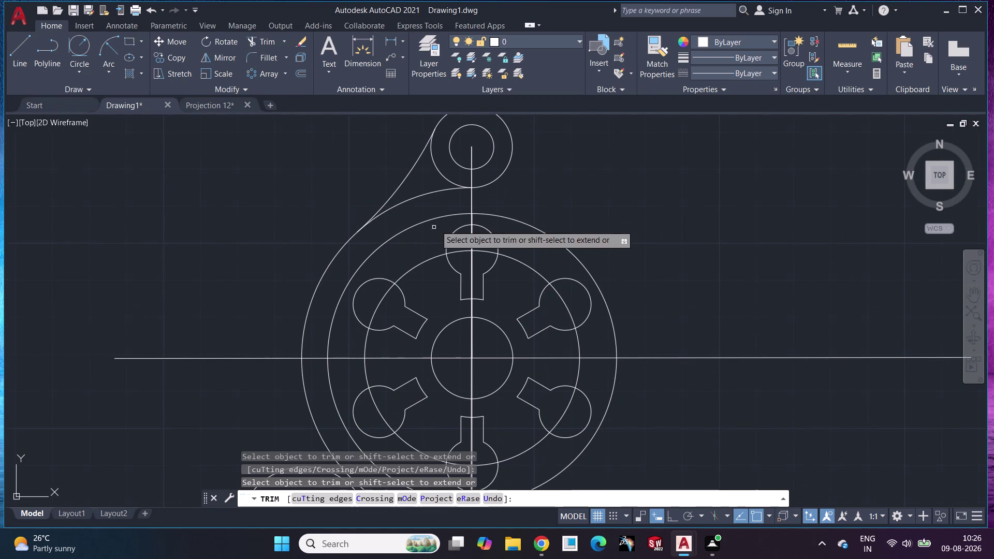
key(Escape)
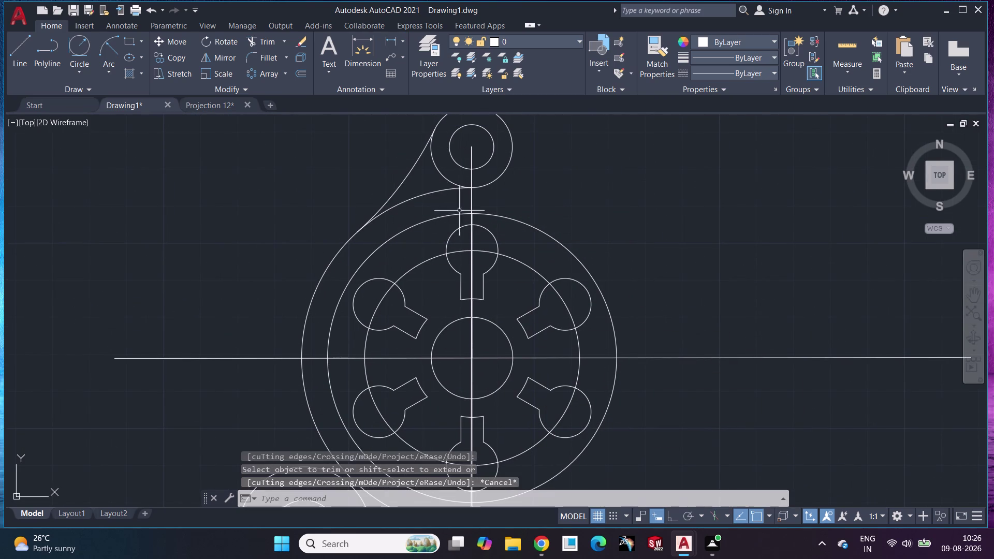
scroll(down, 3)
scroll(down, 3)
scroll(up, 3)
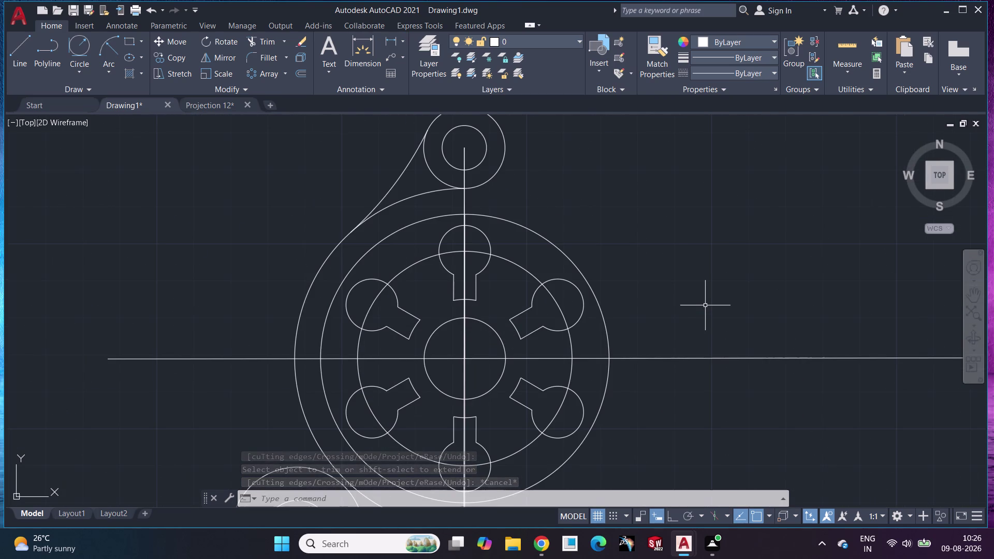
middle_drag(705, 305, 653, 202)
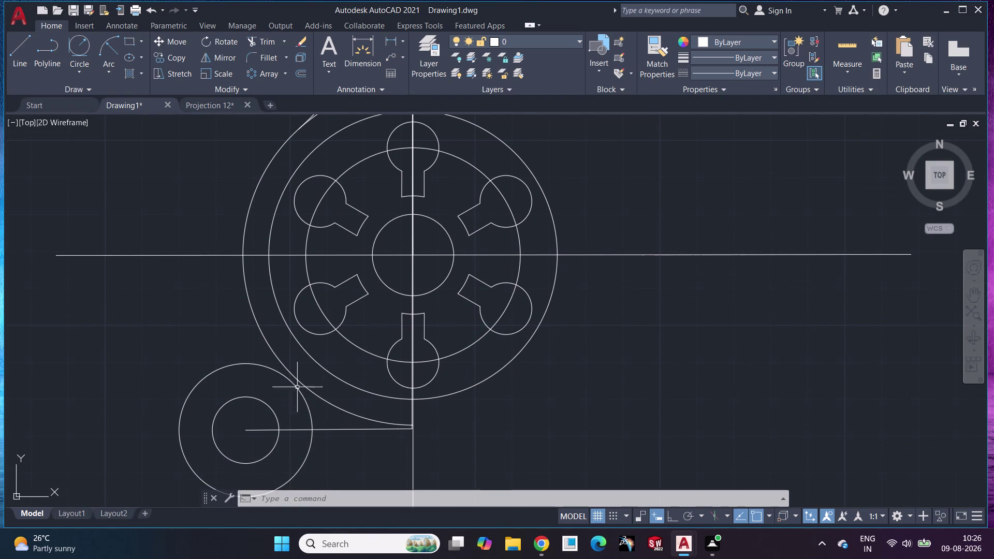
Draw a radius-20 arc from the lower-left boss circle to the radius-92 outer arc.
click(100, 54)
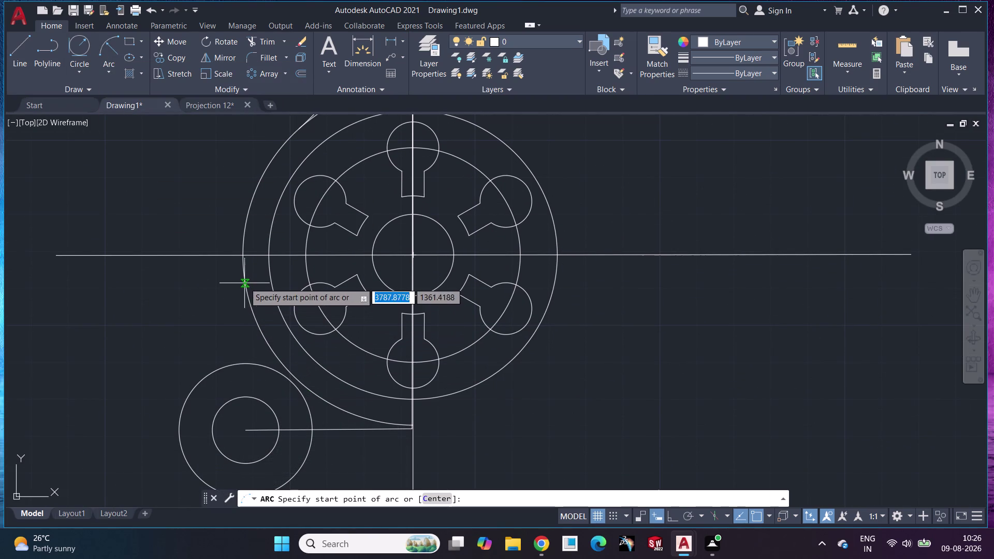
click(245, 279)
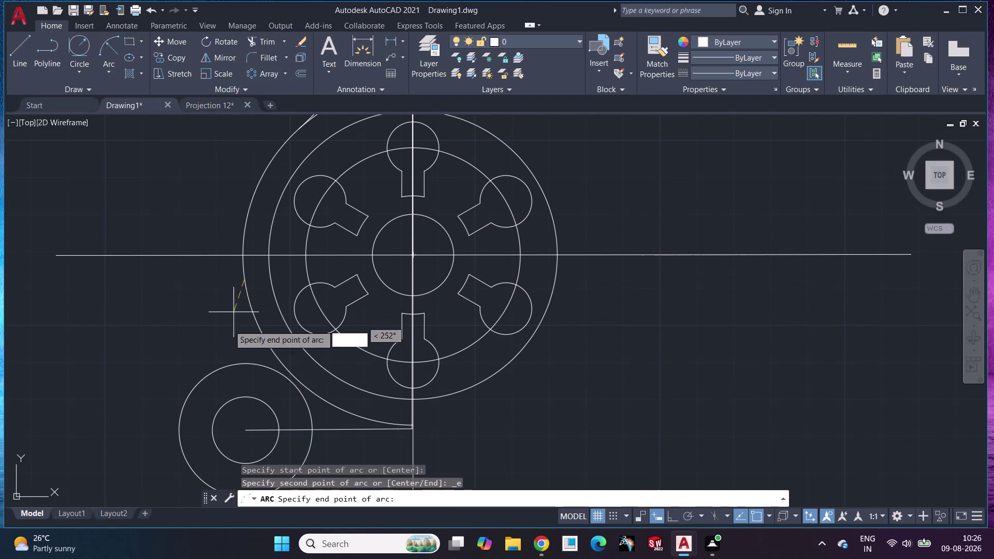
key(Escape)
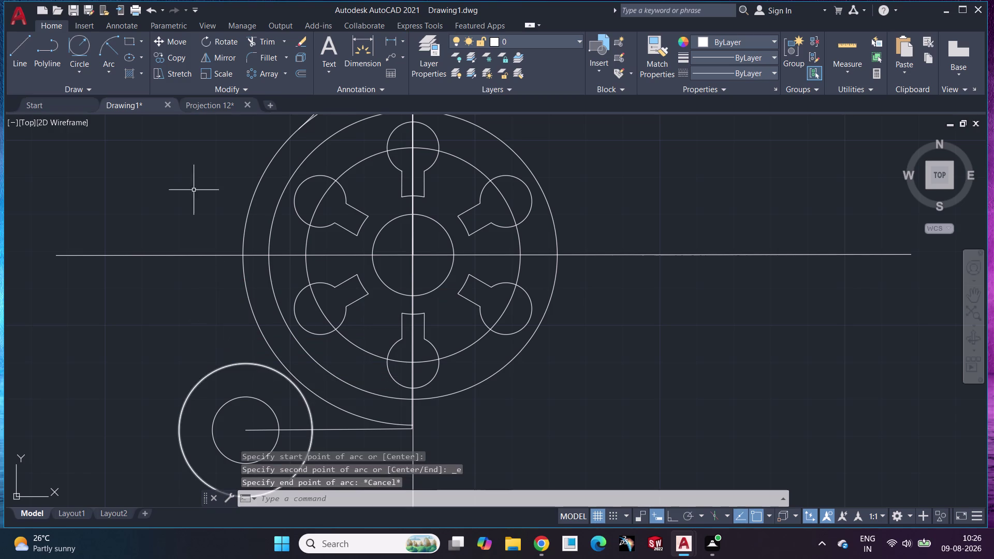
click(105, 51)
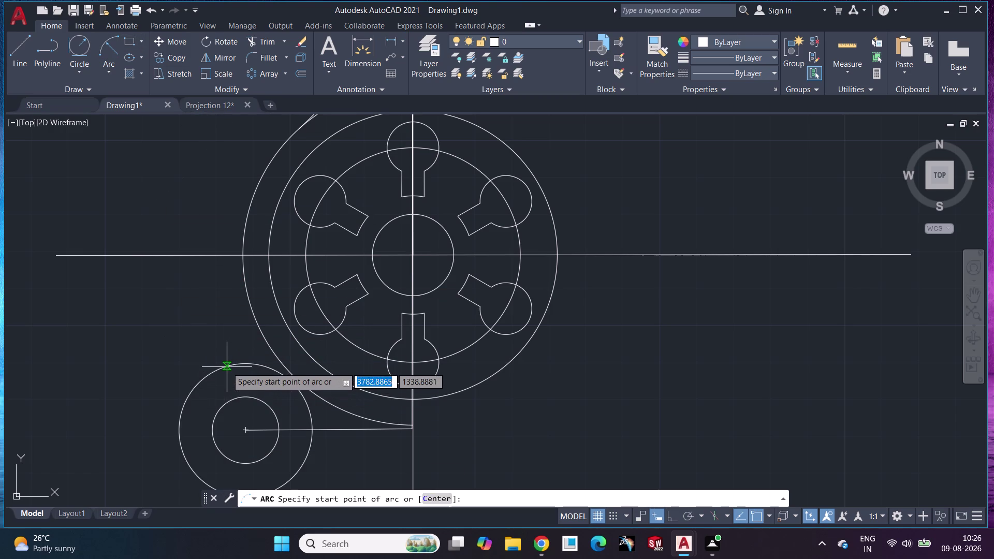
click(227, 367)
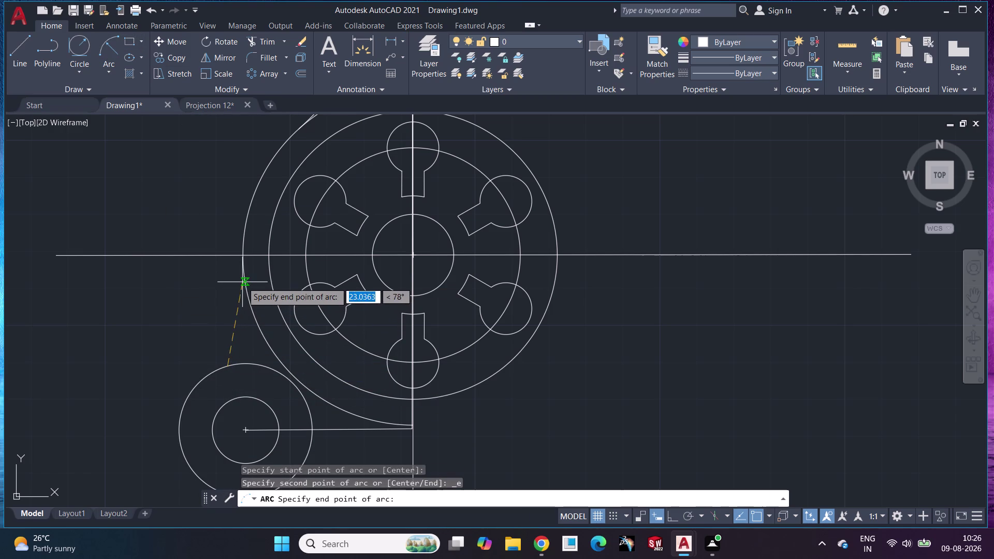
click(245, 286)
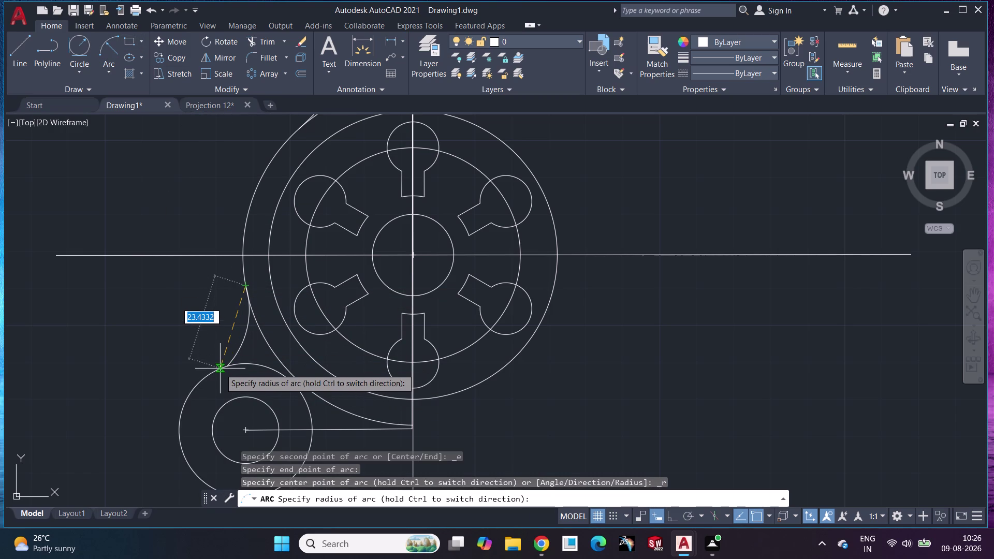
text(20)
key(Return)
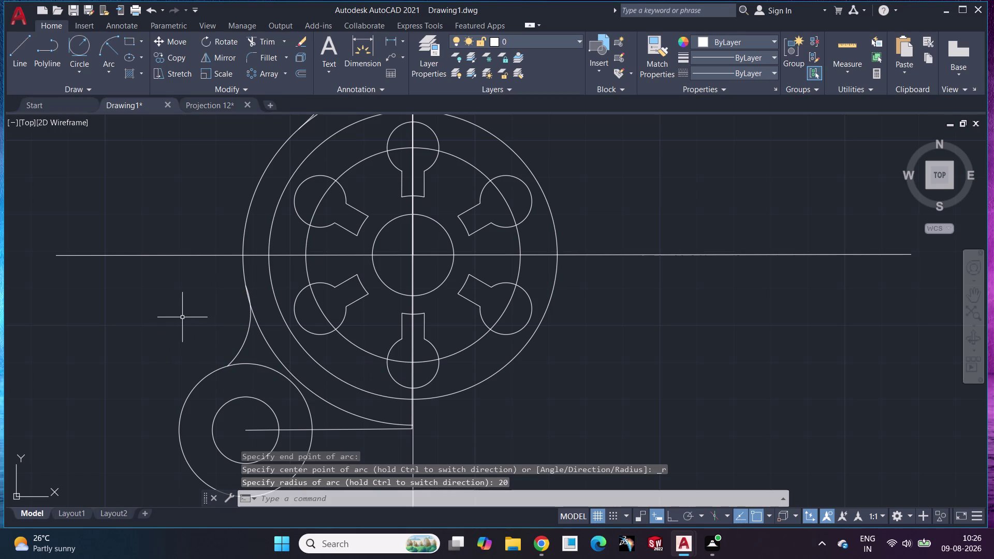
click(257, 43)
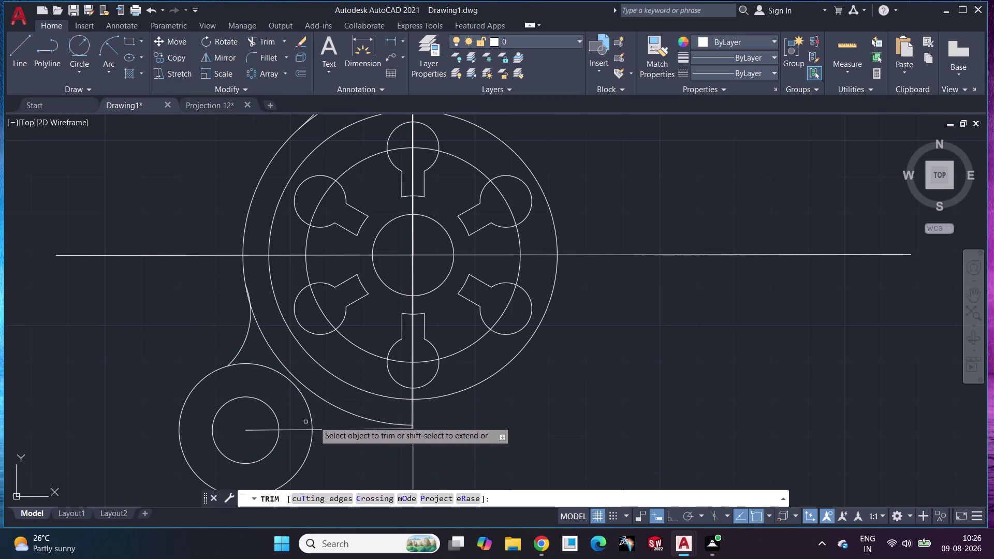
click(332, 406)
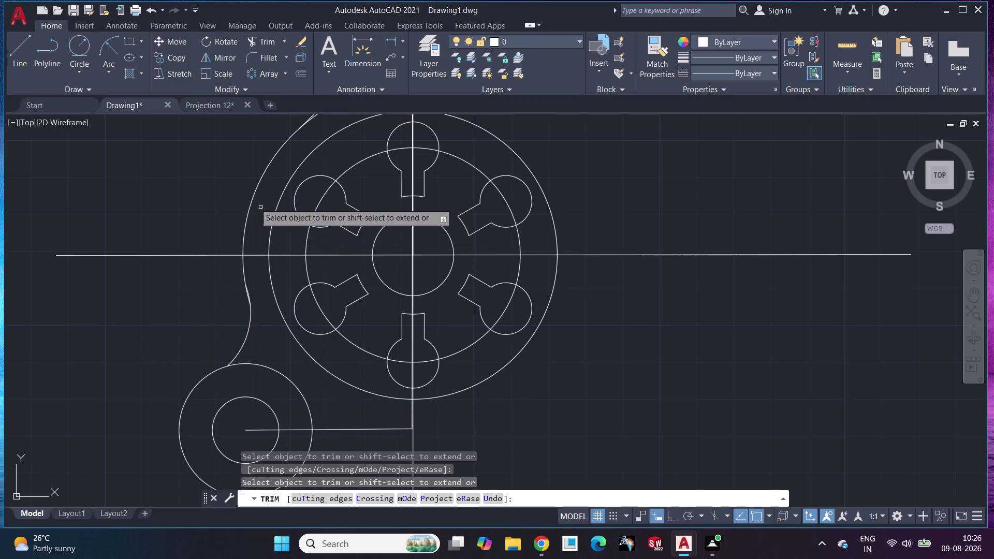
middle_drag(254, 204, 250, 389)
click(353, 281)
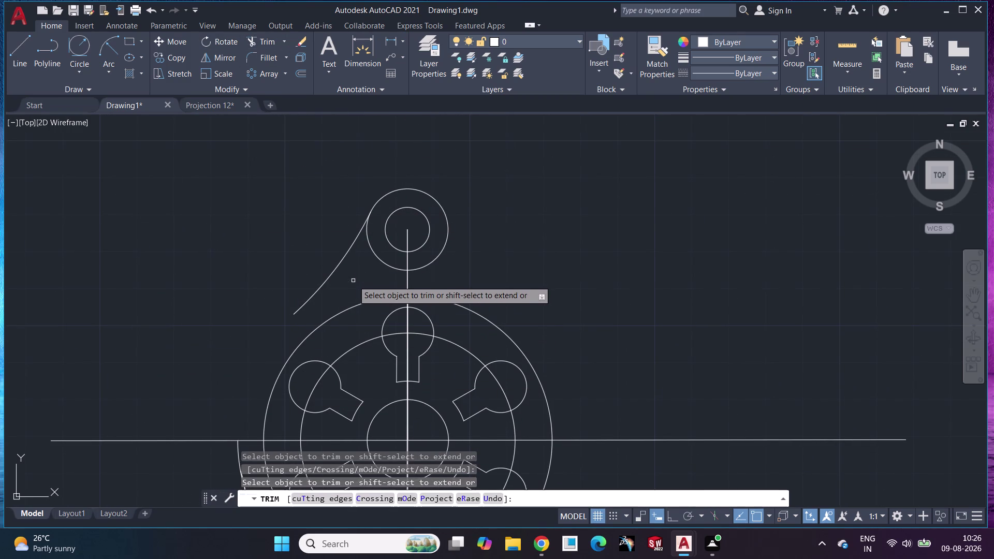
key(ctrl+z)
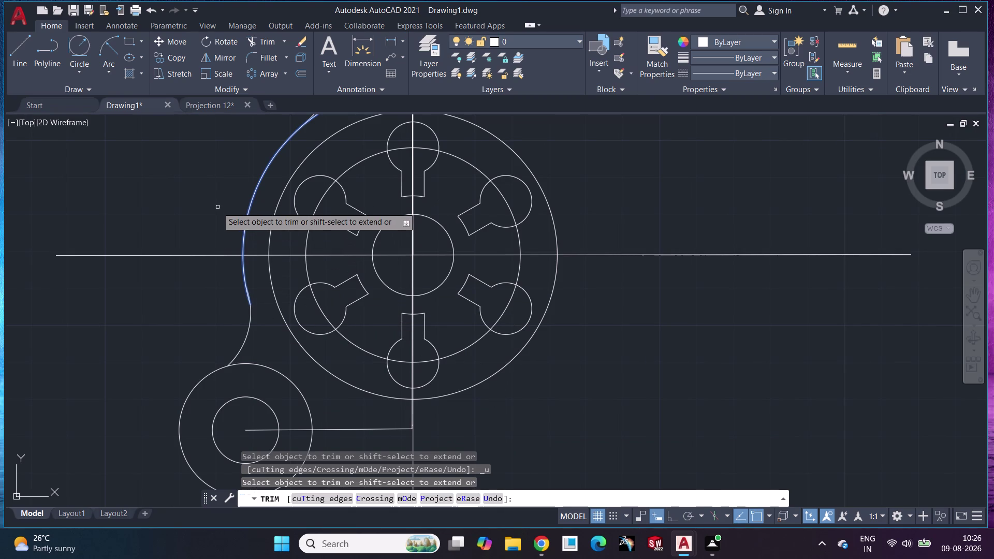
middle_drag(224, 212, 218, 378)
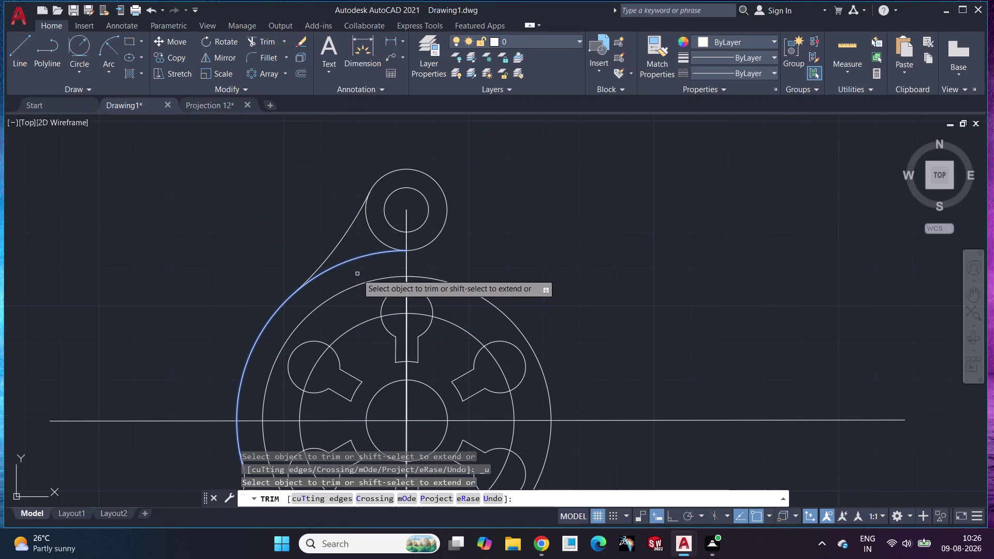
key(Escape)
key(Escape)
click(603, 263)
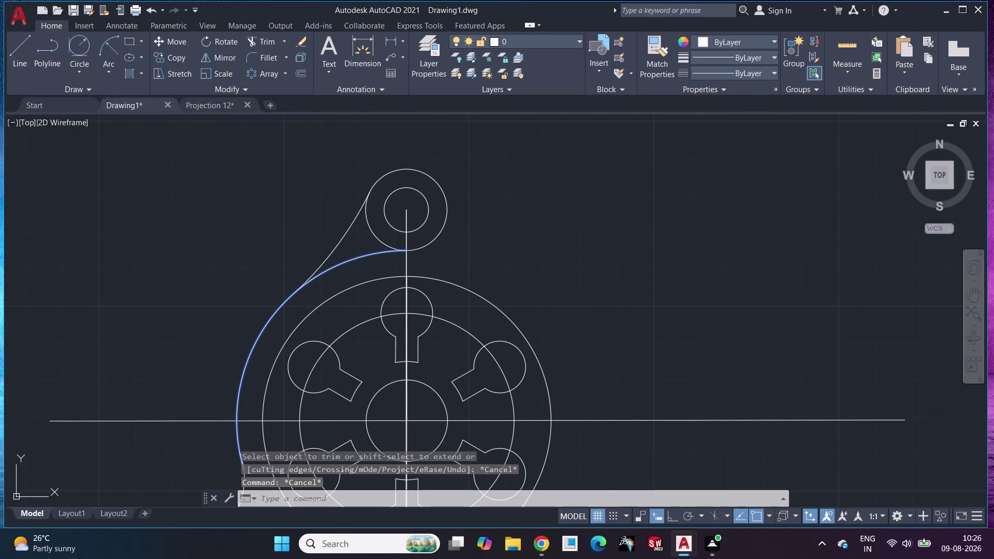
key(Escape)
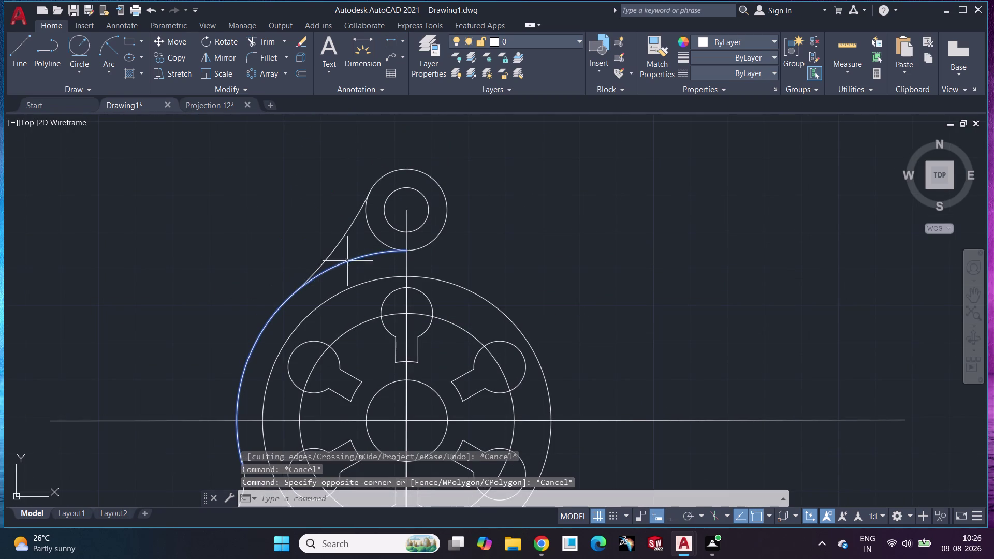
click(349, 263)
key(Delete)
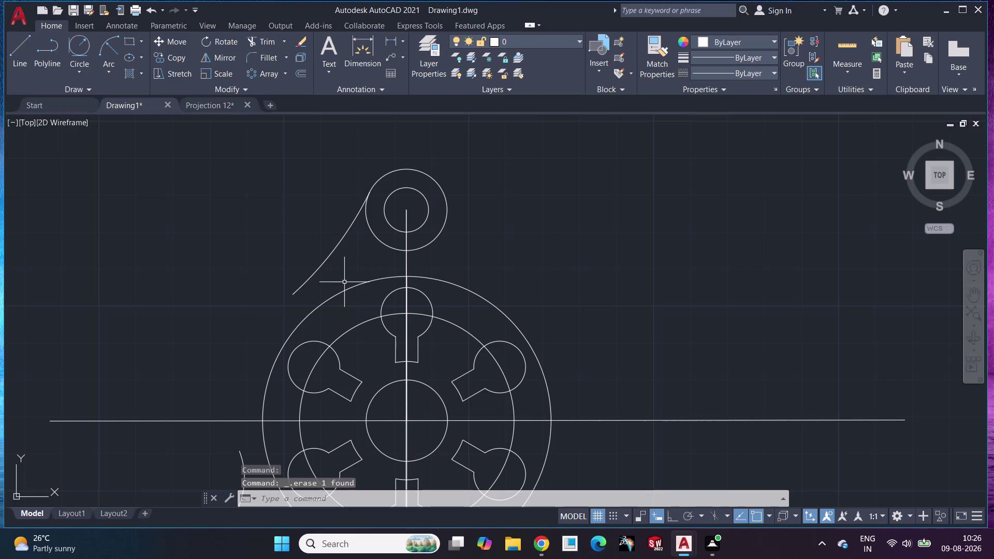
key(ctrl+z)
scroll(down, 3)
scroll(up, 3)
middle_drag(282, 304, 363, 119)
middle_drag(274, 390, 274, 379)
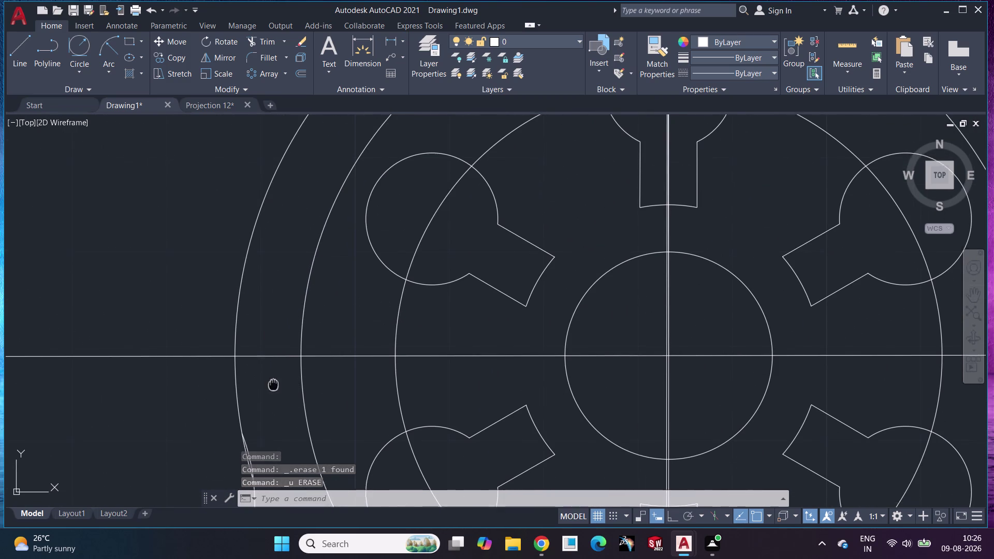
middle_drag(274, 378, 255, 160)
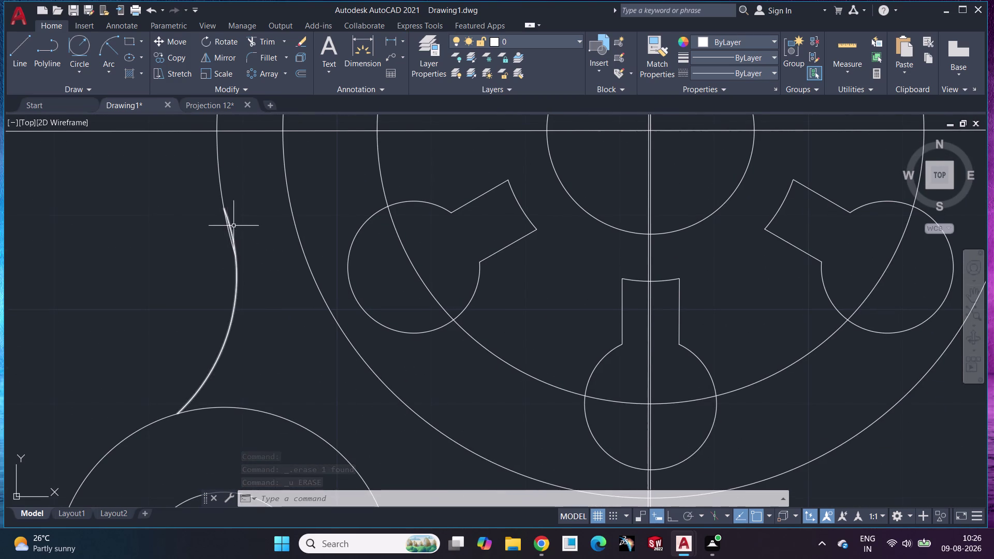
scroll(down, 3)
scroll(up, 3)
middle_drag(239, 227, 217, 367)
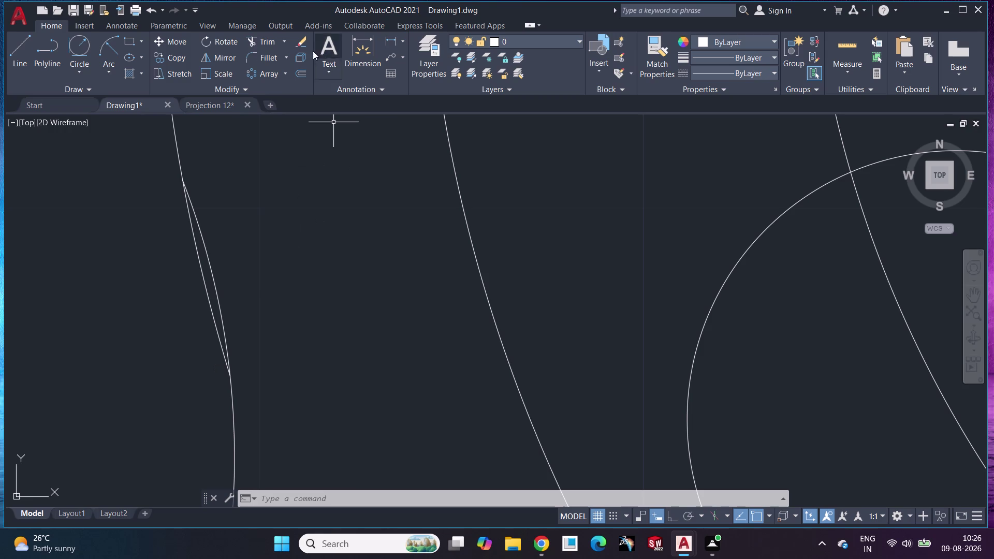
Trial-trim the inner sliver curve on the left outline, then undo it and cancel the fence attempt.
click(263, 40)
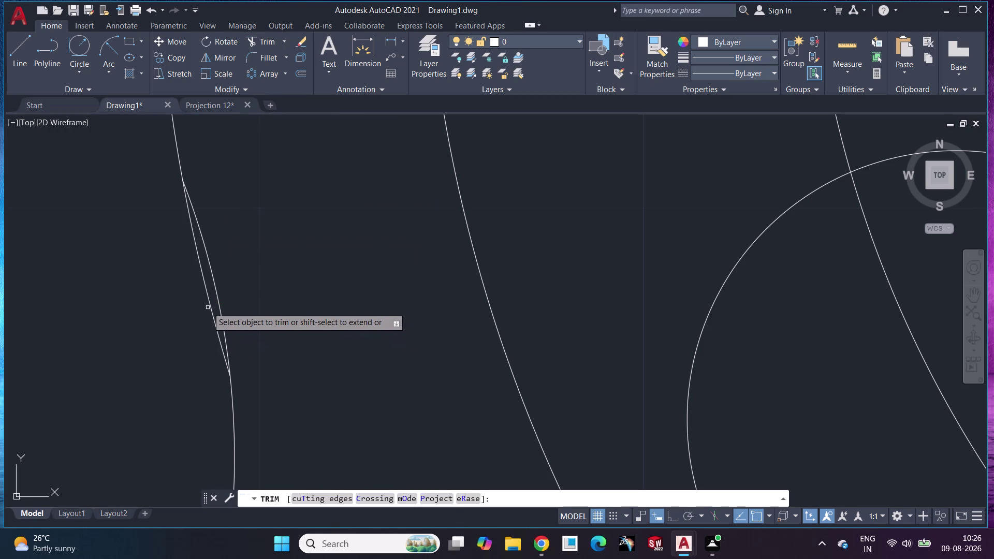
click(209, 304)
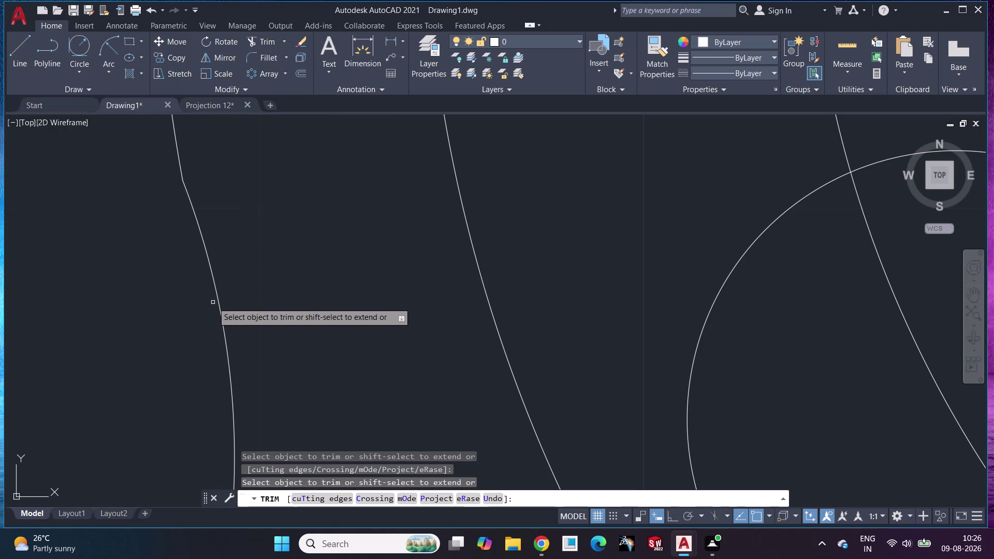
key(ctrl+z)
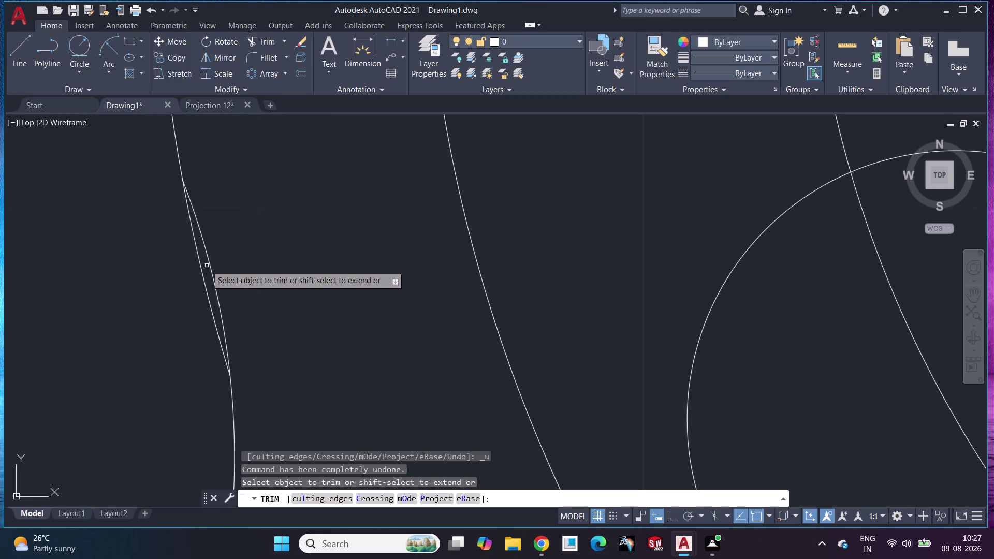
click(209, 272)
key(ctrl+z)
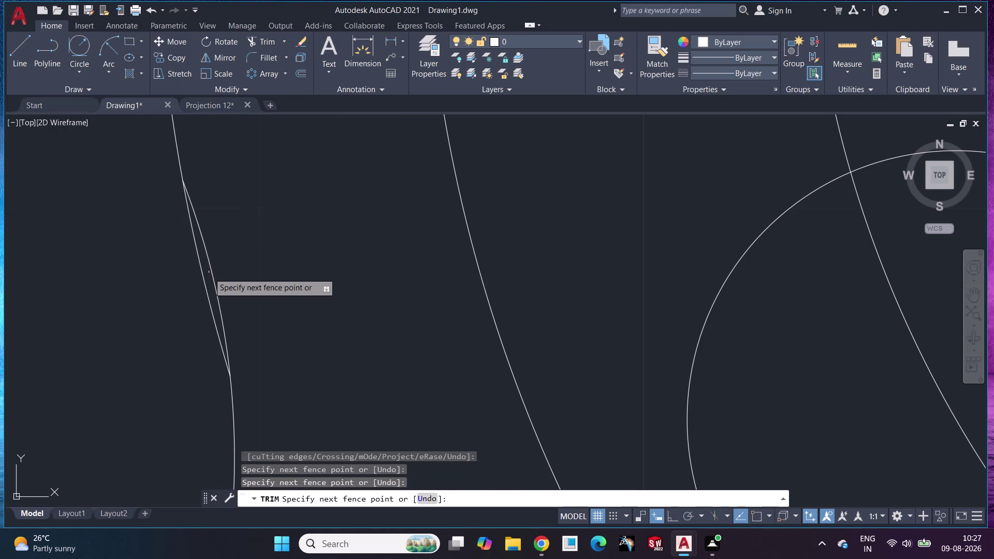
key(Escape)
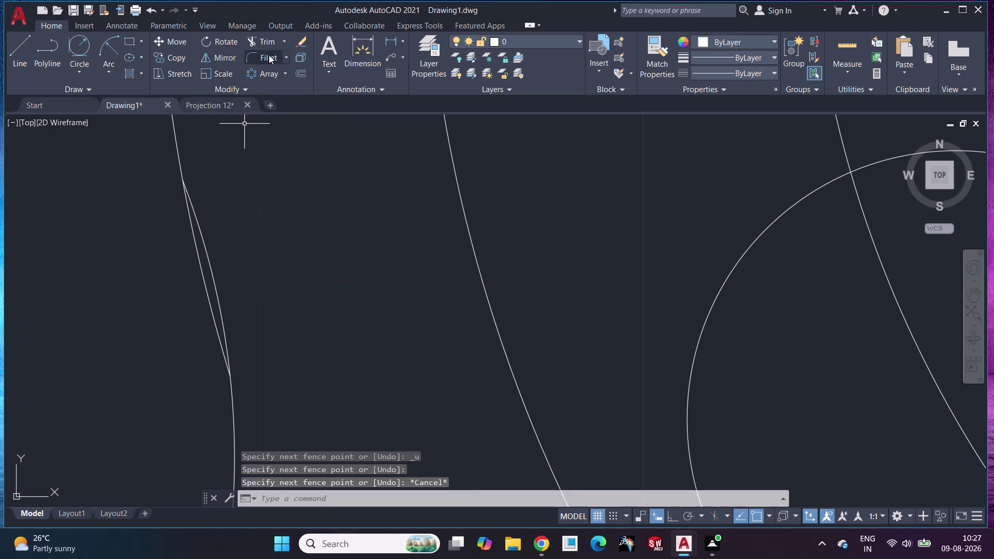
Trim away the inner sliver curve along the plate's left outline for good.
click(270, 33)
click(269, 40)
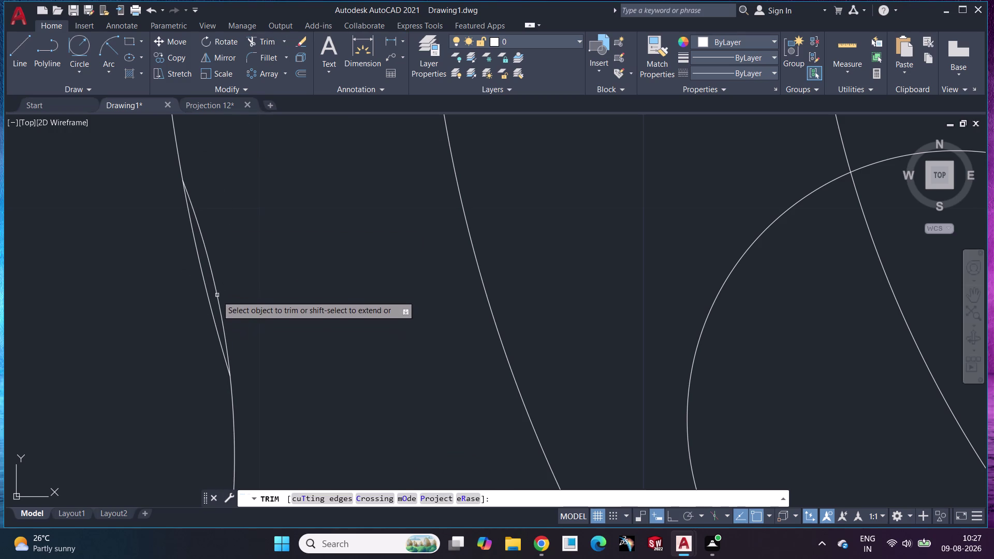
click(217, 296)
scroll(down, 3)
scroll(up, 3)
scroll(down, 3)
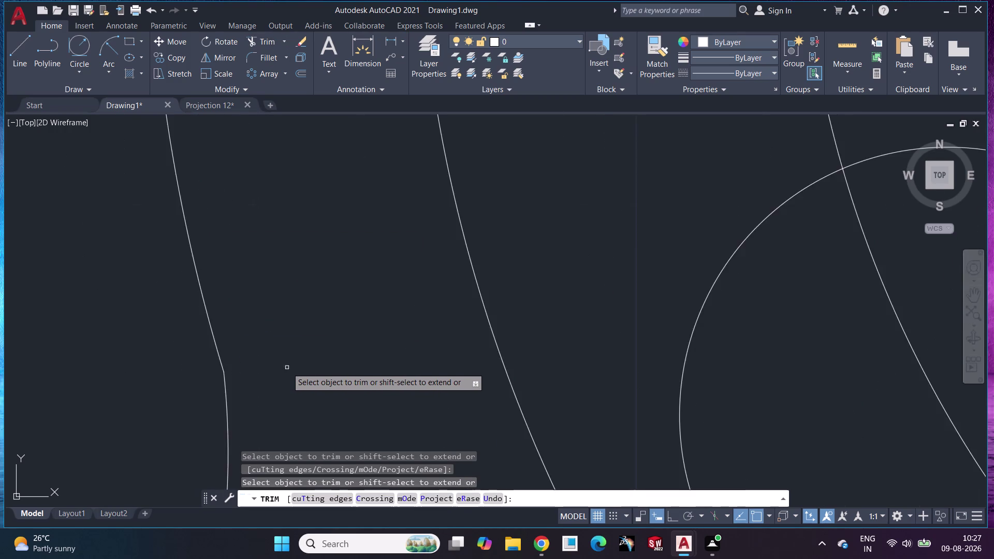
scroll(down, 3)
middle_drag(515, 349, 431, 334)
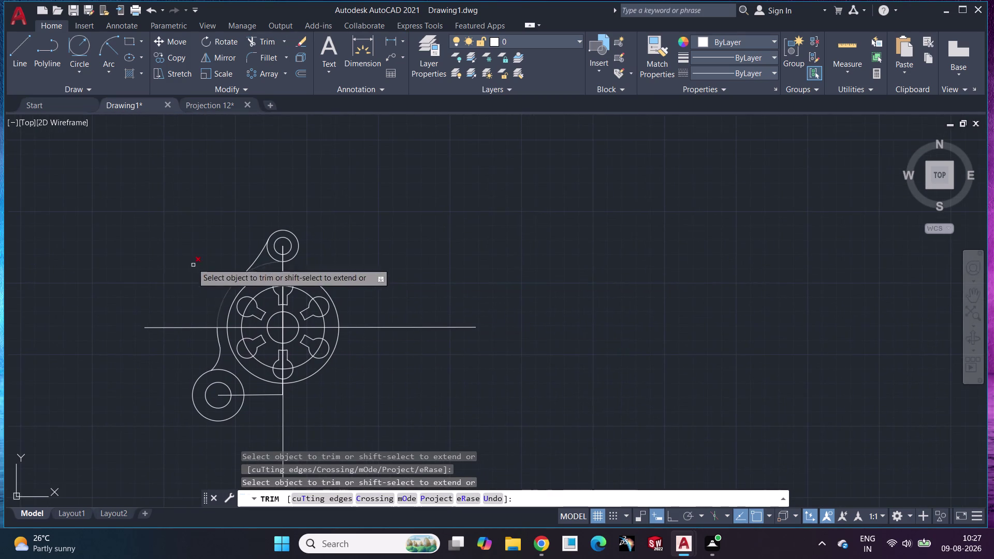
scroll(up, 3)
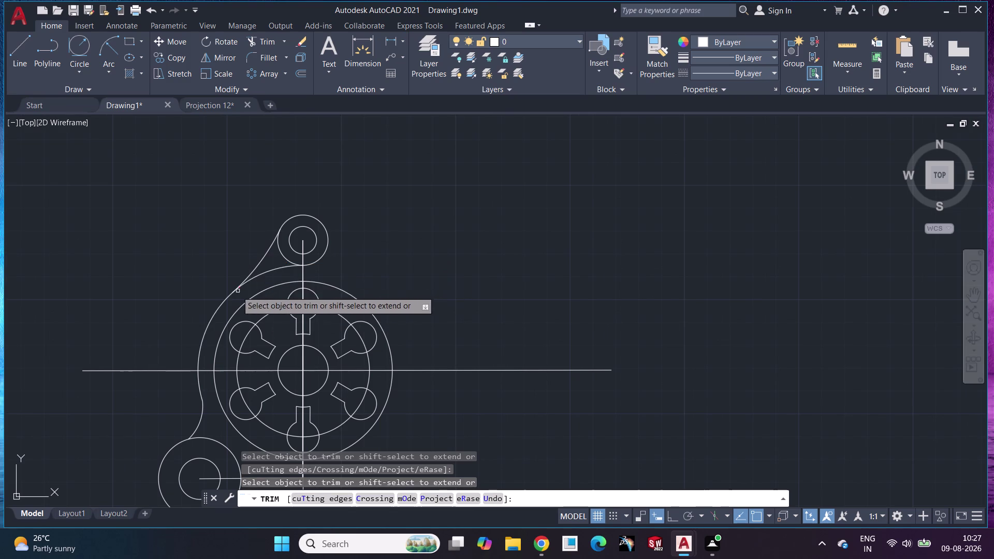
scroll(down, 3)
scroll(up, 3)
scroll(up, 3)
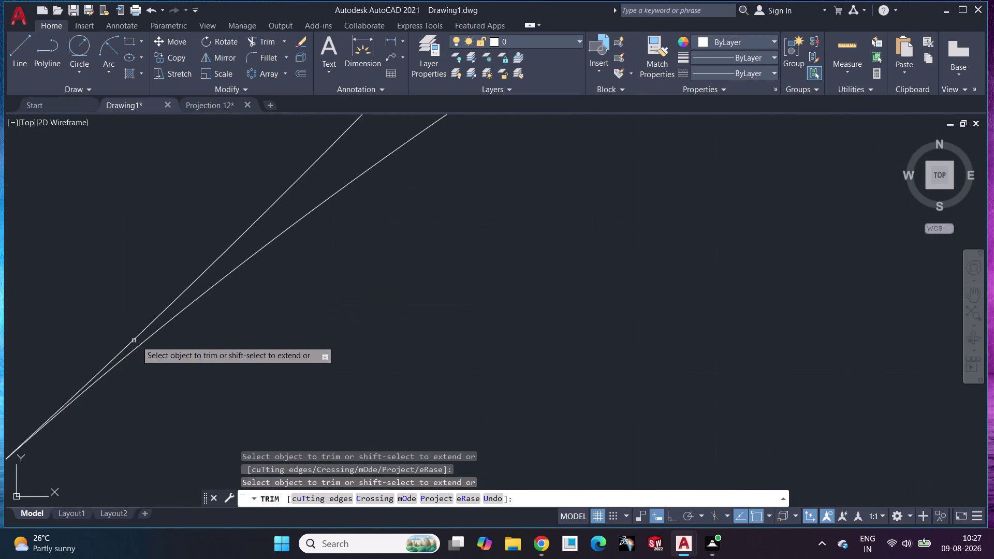
scroll(up, 3)
middle_drag(114, 364, 299, 271)
scroll(up, 3)
scroll(up, 3)
middle_drag(216, 347, 298, 331)
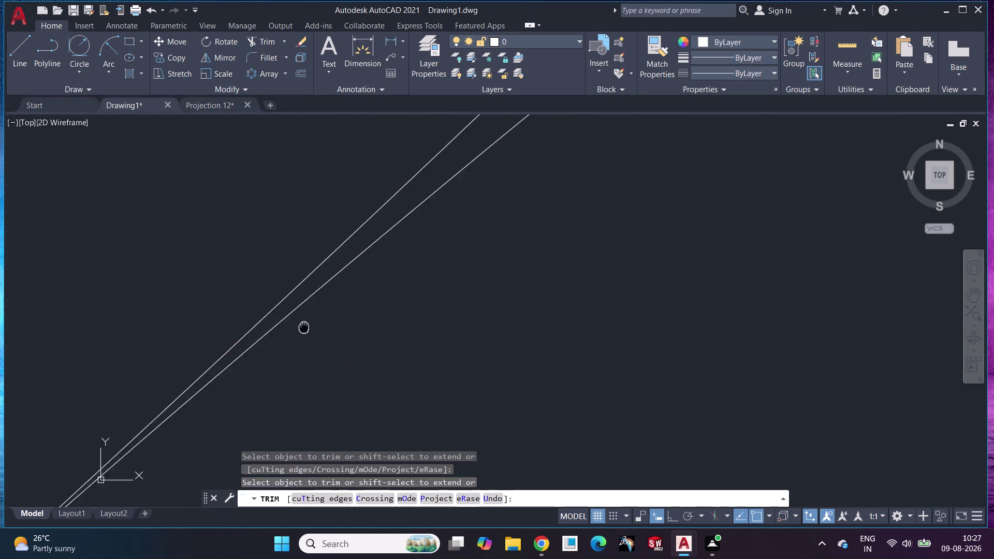
middle_drag(298, 331, 376, 273)
scroll(up, 3)
middle_drag(256, 334, 376, 185)
scroll(up, 3)
middle_drag(293, 346, 430, 236)
scroll(up, 3)
middle_drag(233, 440, 436, 259)
key(Escape)
middle_drag(246, 360, 359, 298)
middle_drag(341, 332, 454, 235)
scroll(up, 3)
middle_drag(318, 387, 413, 300)
middle_drag(301, 399, 450, 286)
middle_drag(282, 423, 380, 311)
middle_drag(366, 346, 481, 250)
middle_drag(239, 440, 386, 277)
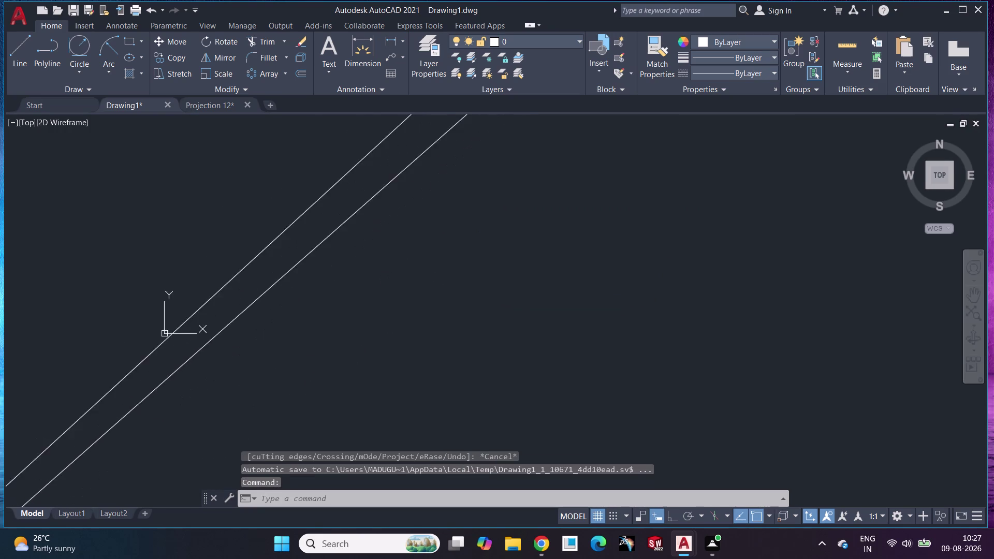
scroll(up, 3)
middle_drag(242, 439, 397, 293)
middle_drag(266, 402, 434, 265)
middle_drag(220, 421, 336, 350)
middle_drag(97, 465, 310, 371)
middle_drag(58, 505, 270, 357)
middle_drag(252, 454, 299, 400)
middle_drag(258, 415, 376, 268)
middle_drag(322, 354, 456, 280)
middle_drag(350, 410, 455, 273)
middle_drag(397, 366, 457, 288)
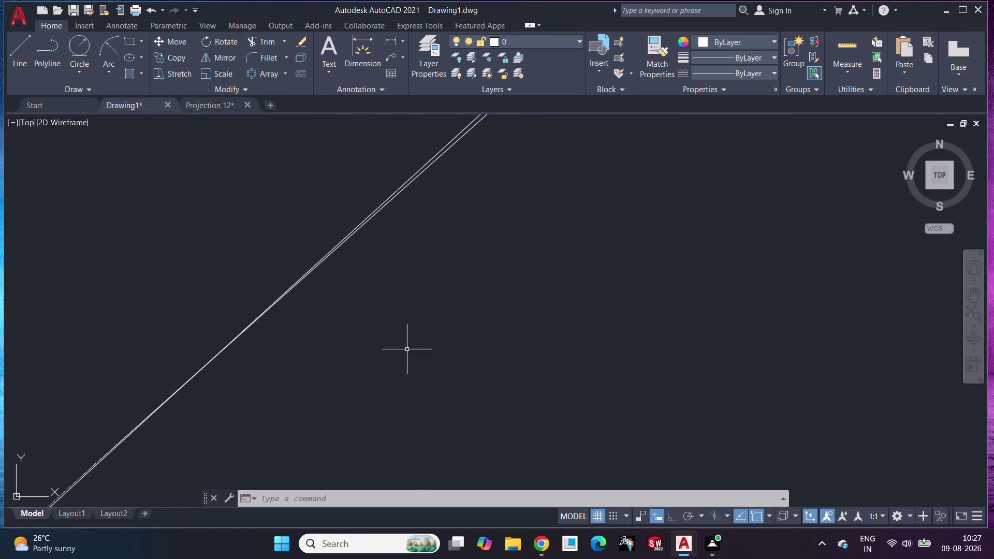
middle_drag(403, 336, 469, 283)
scroll(down, 3)
scroll(up, 3)
scroll(down, 3)
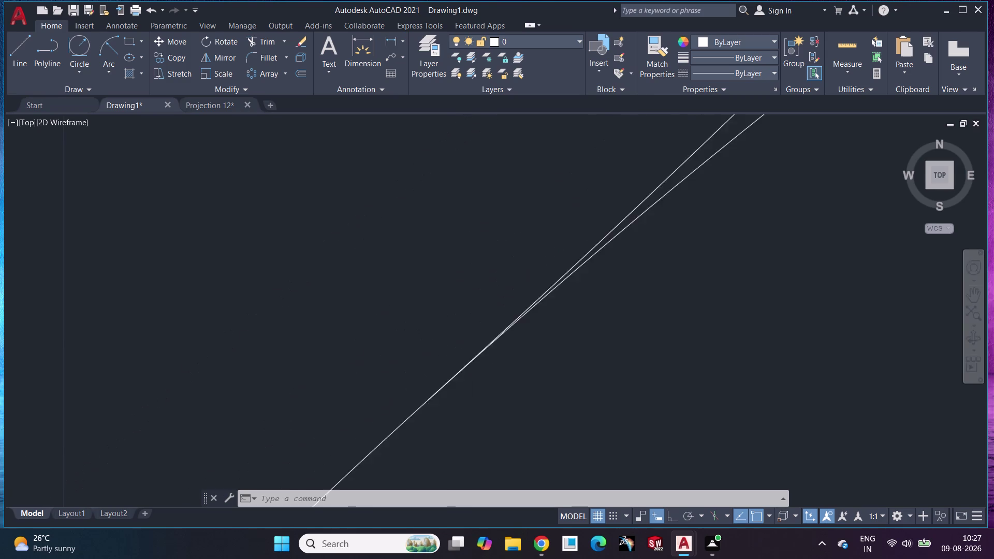
scroll(down, 3)
middle_drag(543, 368, 443, 349)
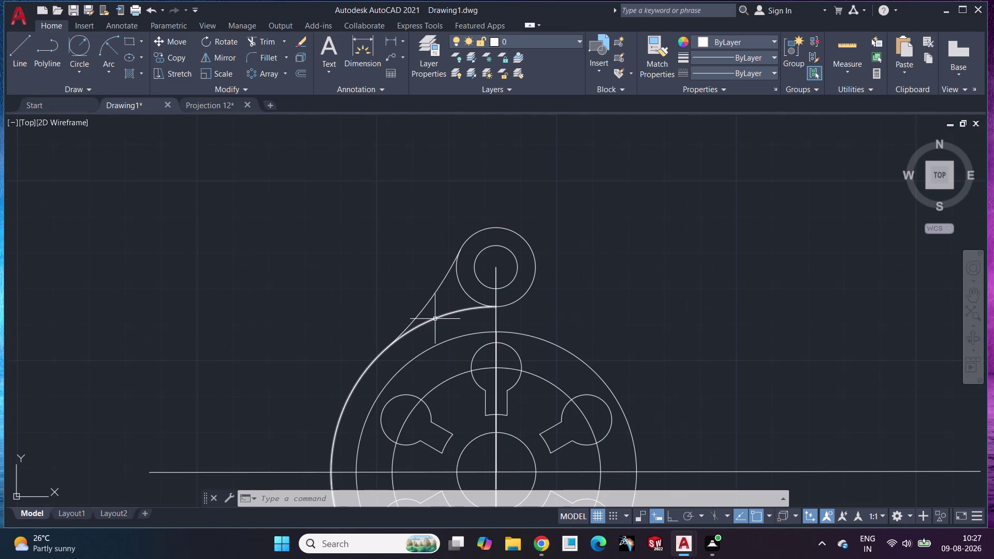
click(442, 318)
key(Escape)
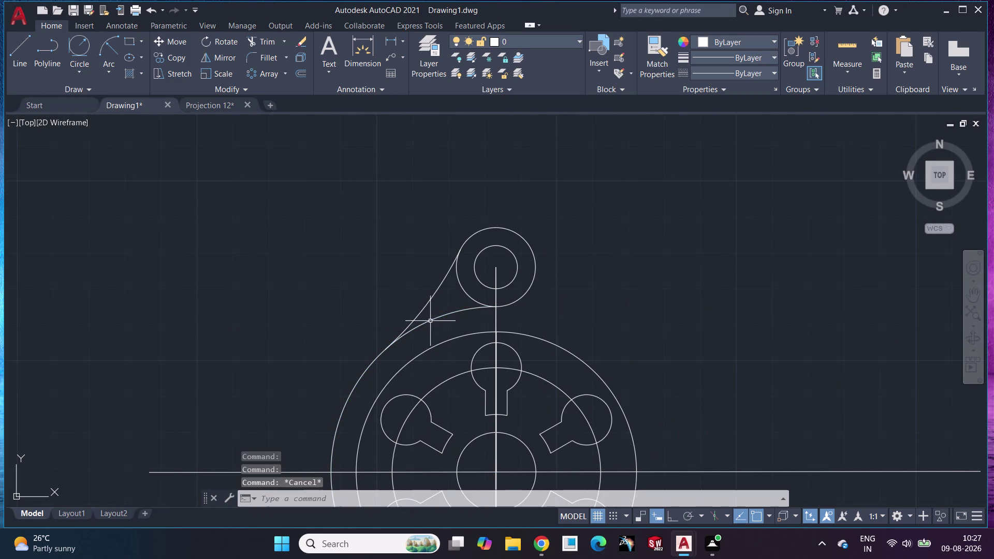